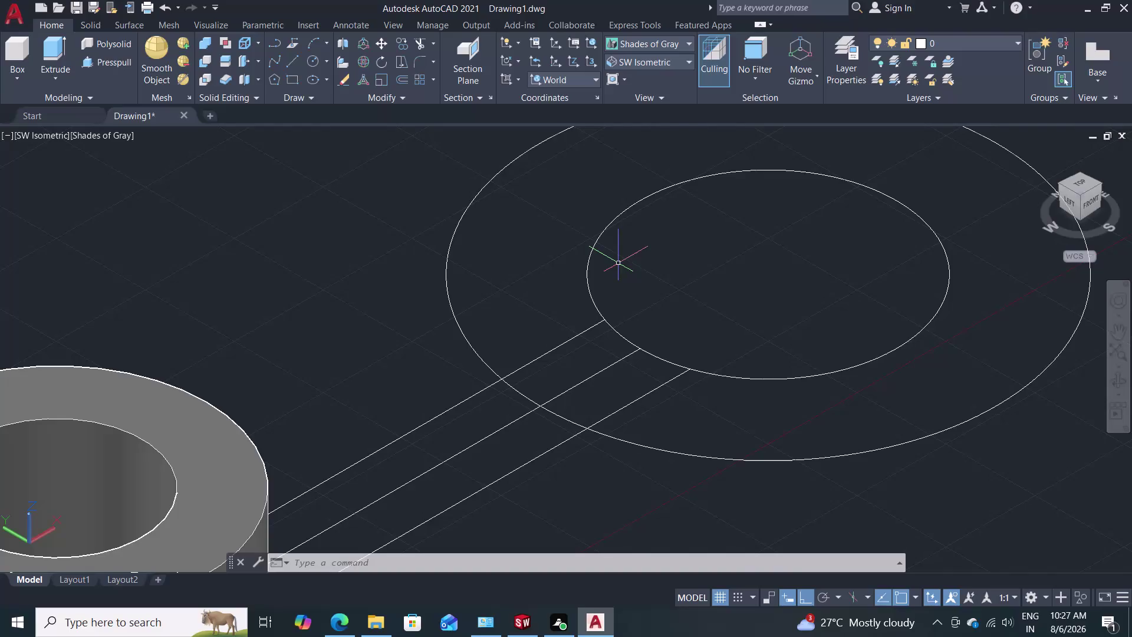
Cancel the LINE command and choose the Top preset view from the View list.
key(l)
key(Return)
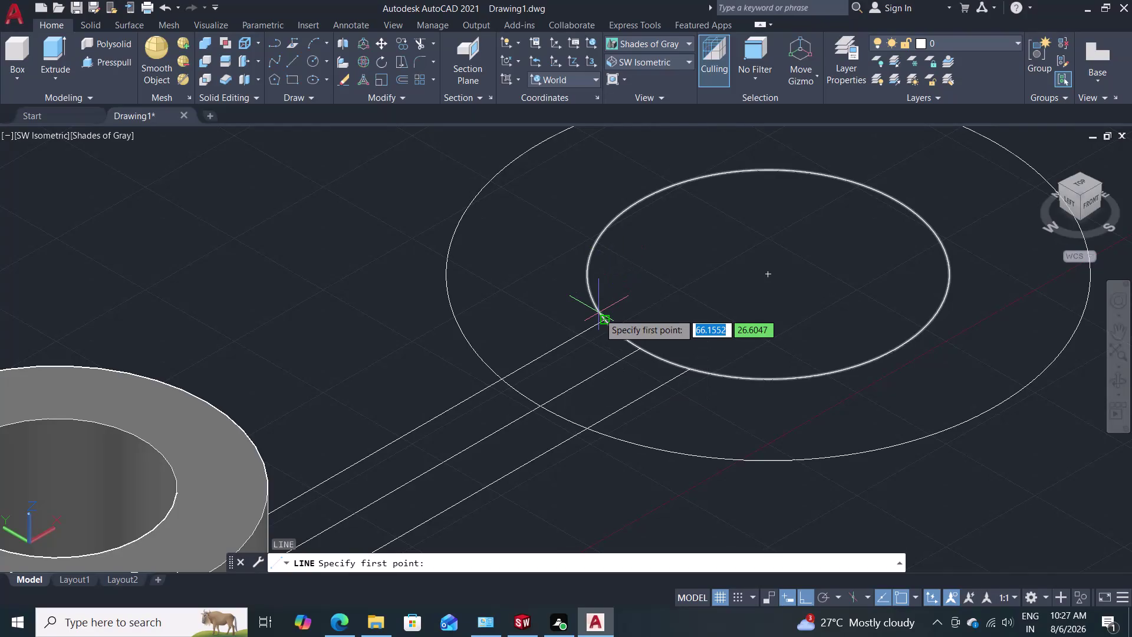
key(Escape)
key(Escape)
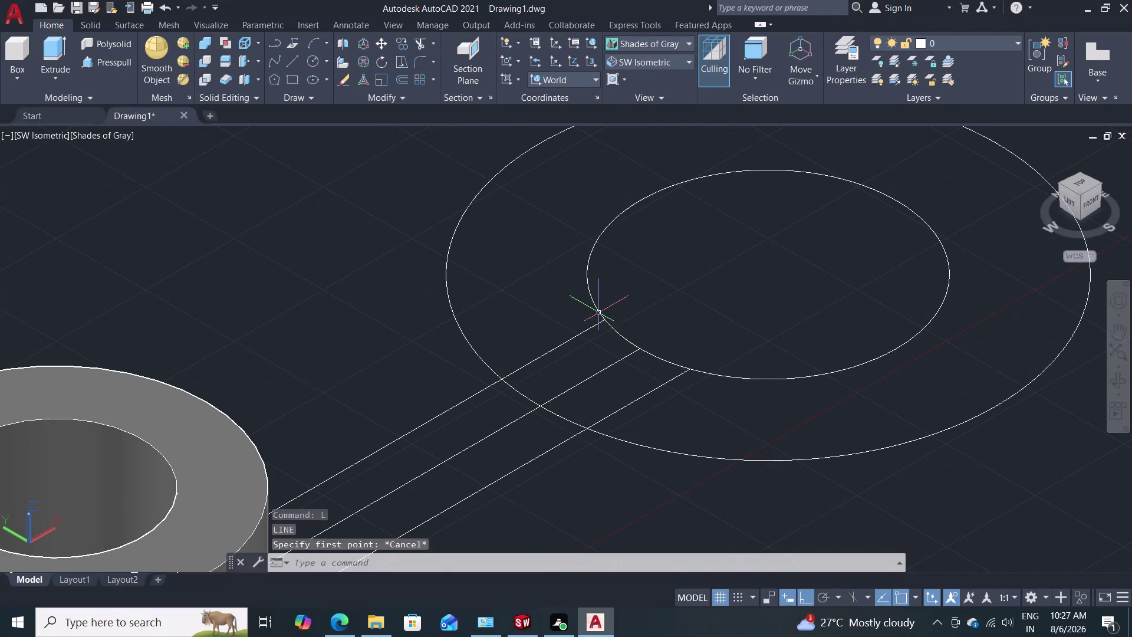
click(678, 64)
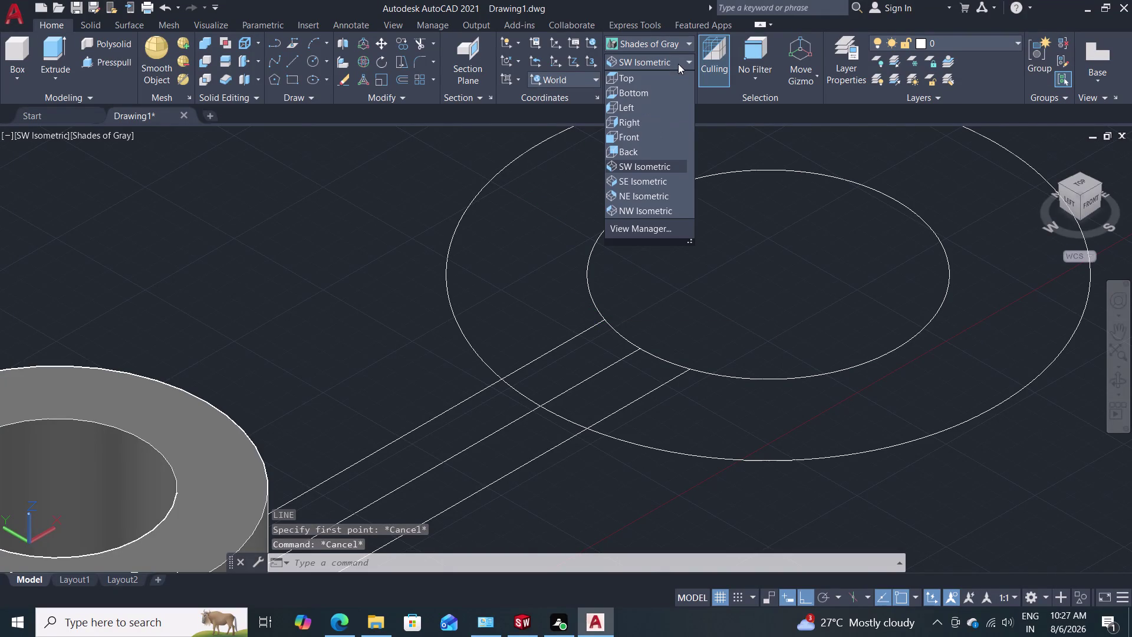
click(653, 84)
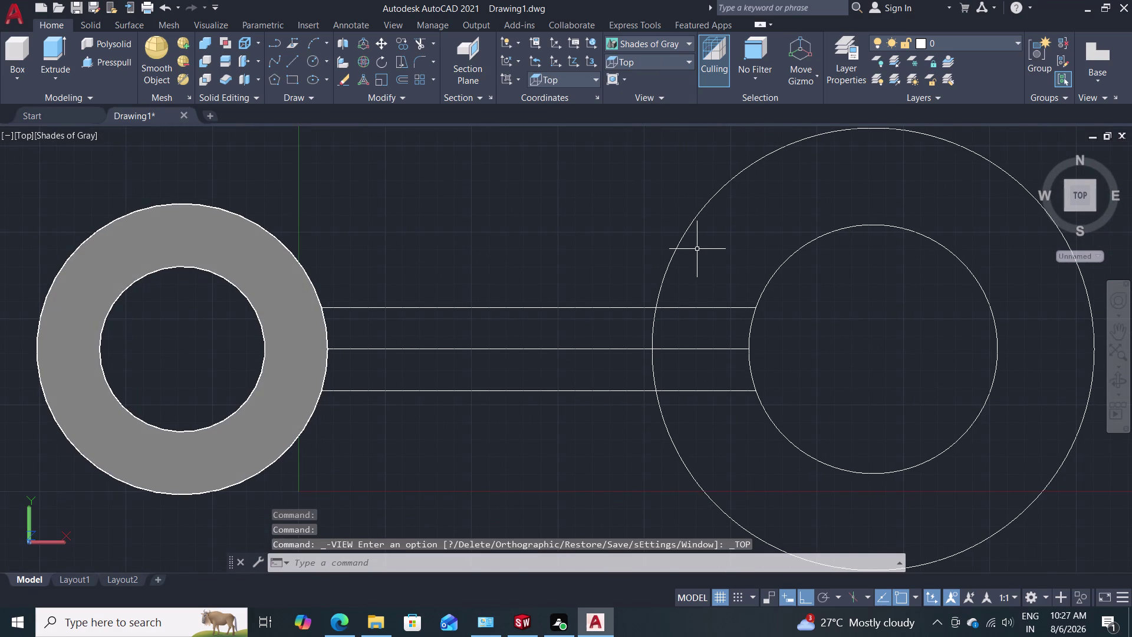
Draw a vertical line of length 4 across the three arm lines near the inner circle.
key(l)
key(Return)
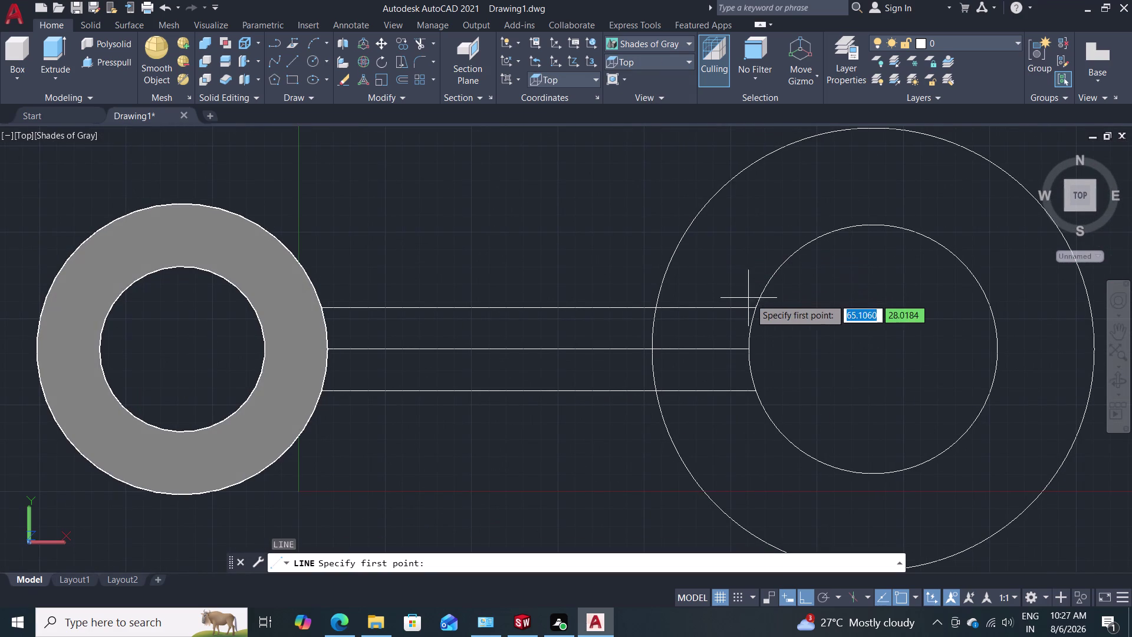
click(755, 304)
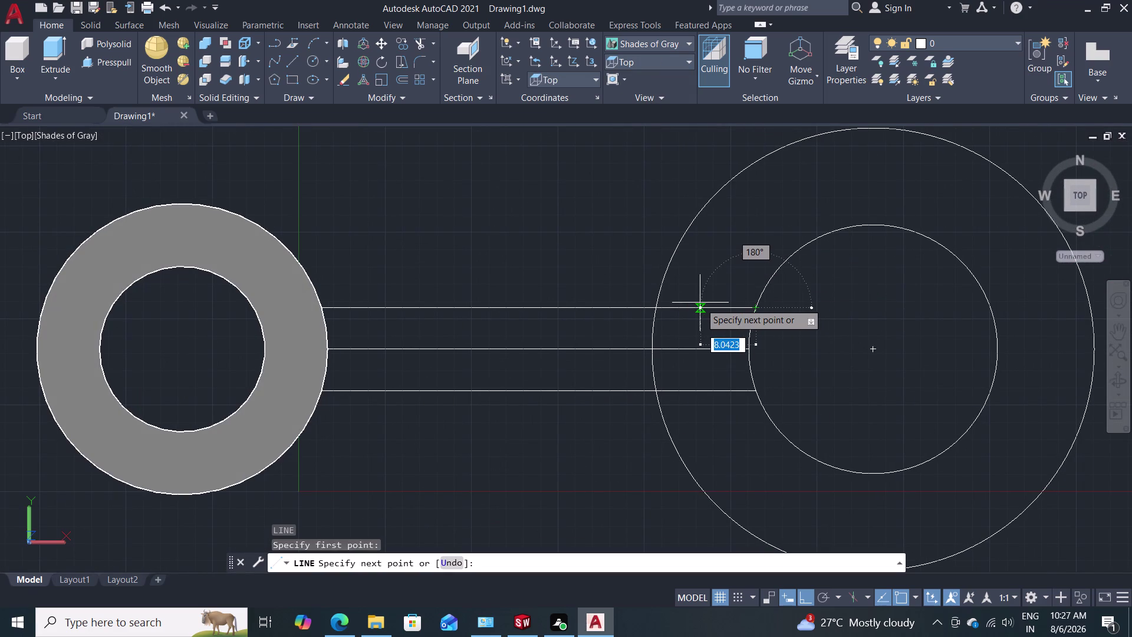
key(4)
key(Return)
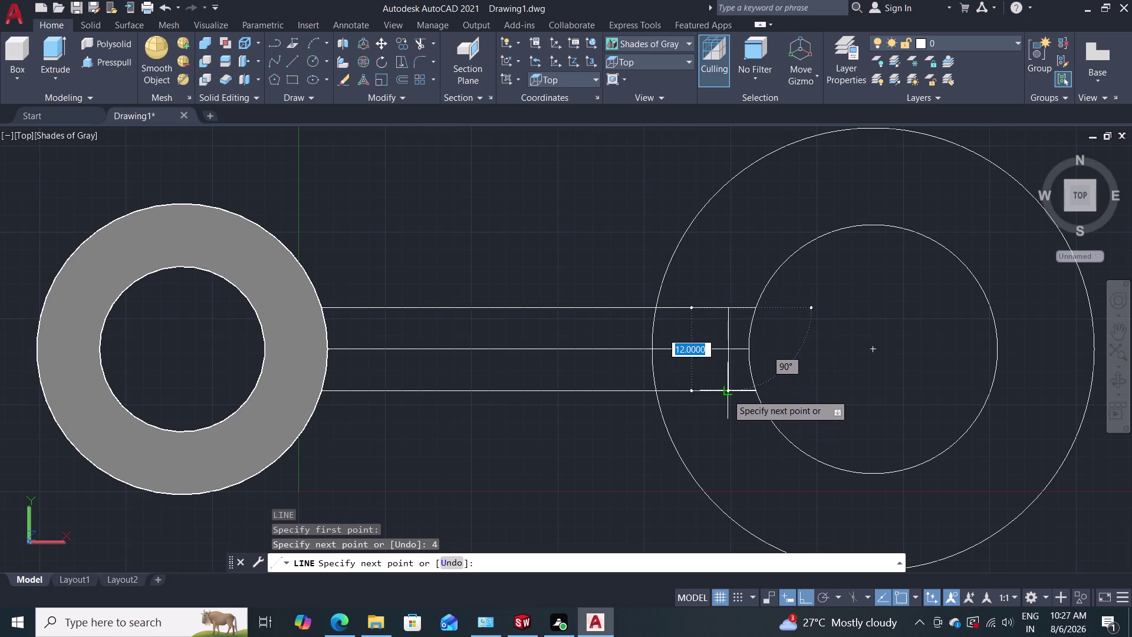
click(724, 433)
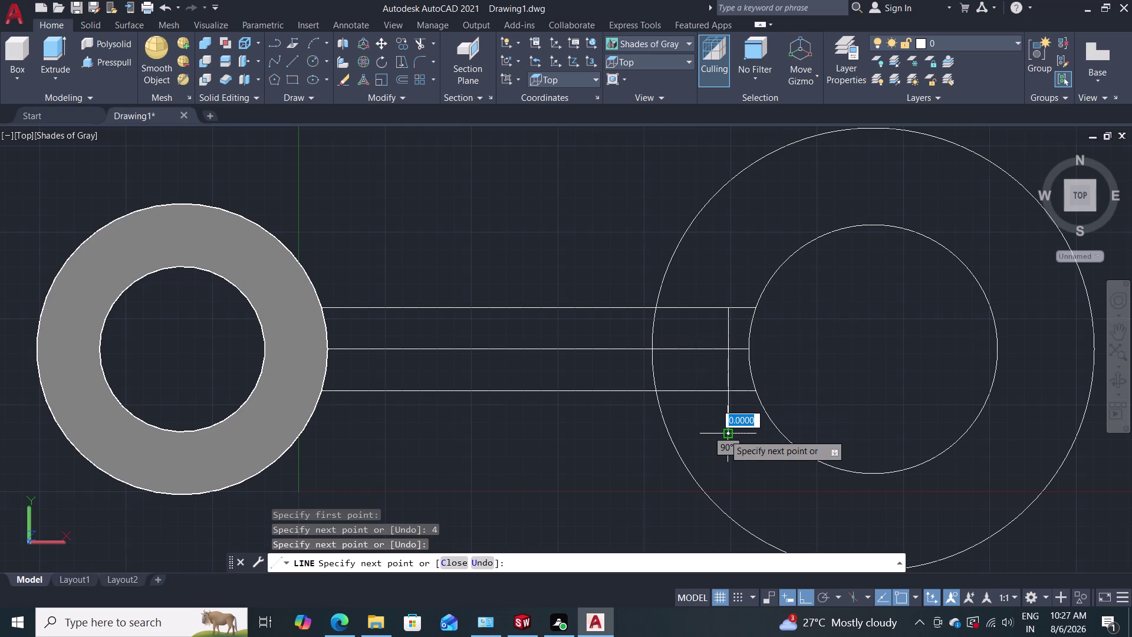
key(Escape)
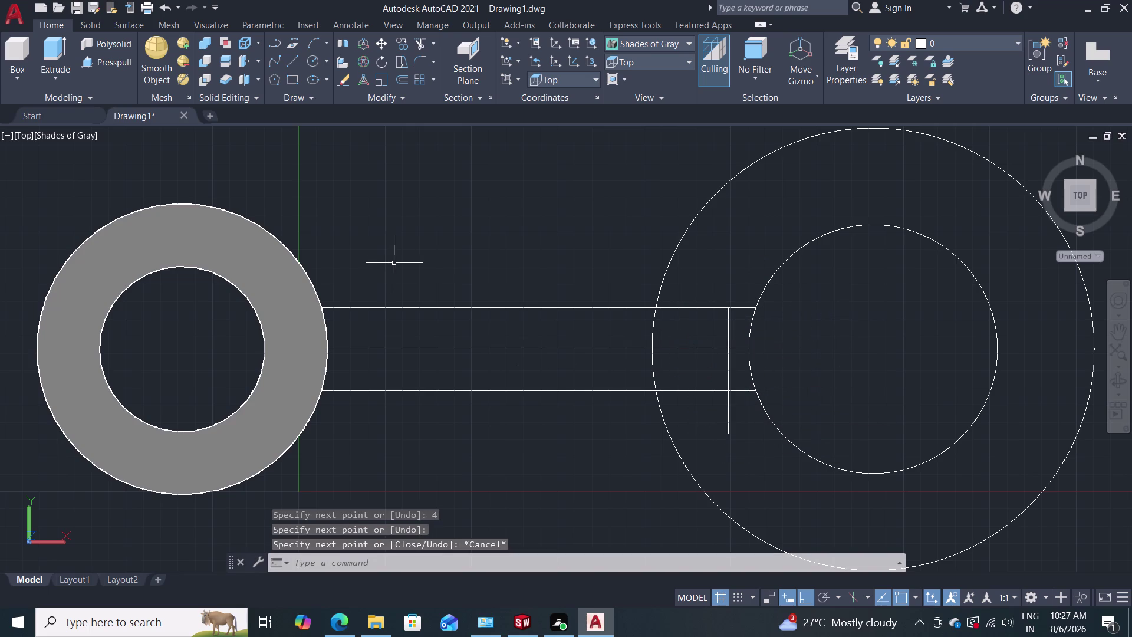
Trim the vertical line's tail below the lower arm line.
text(tr)
key(Return)
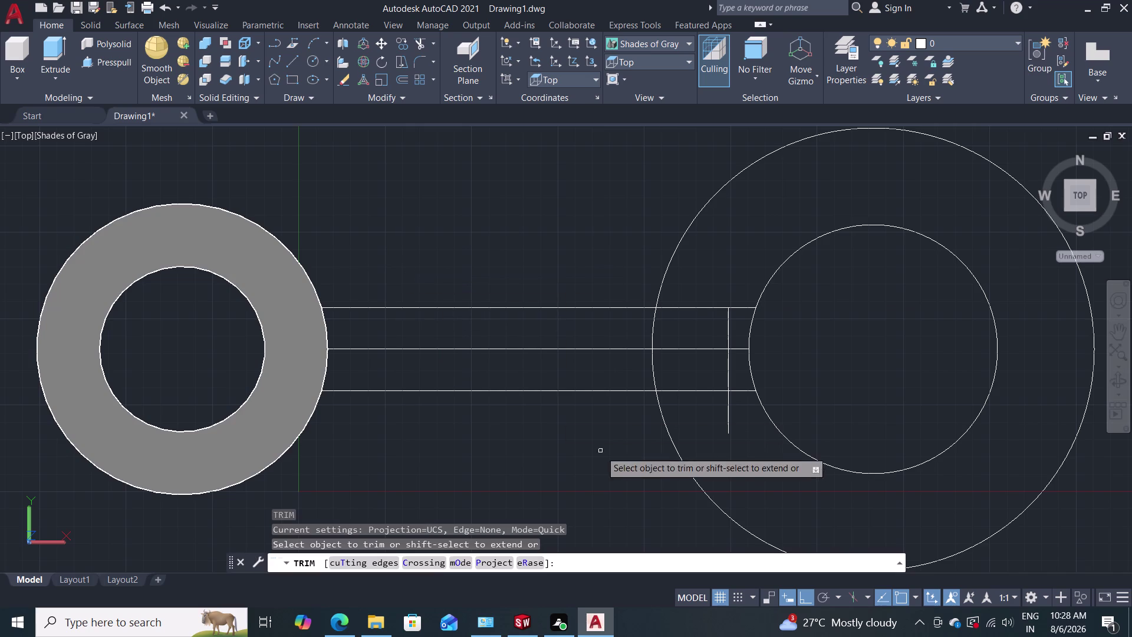
click(730, 419)
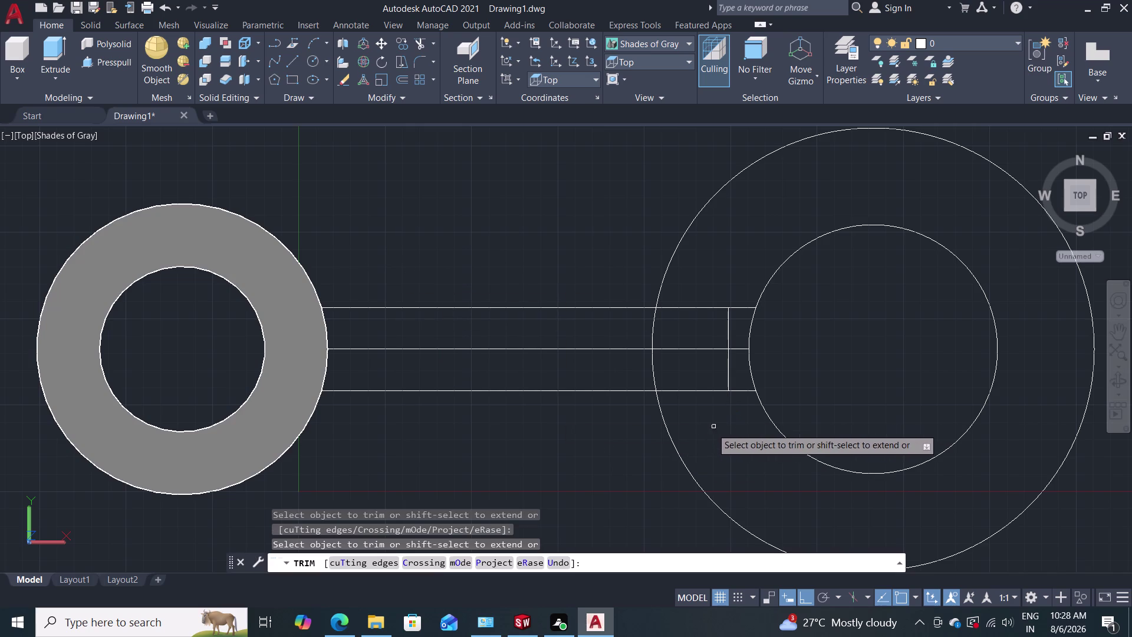
key(Escape)
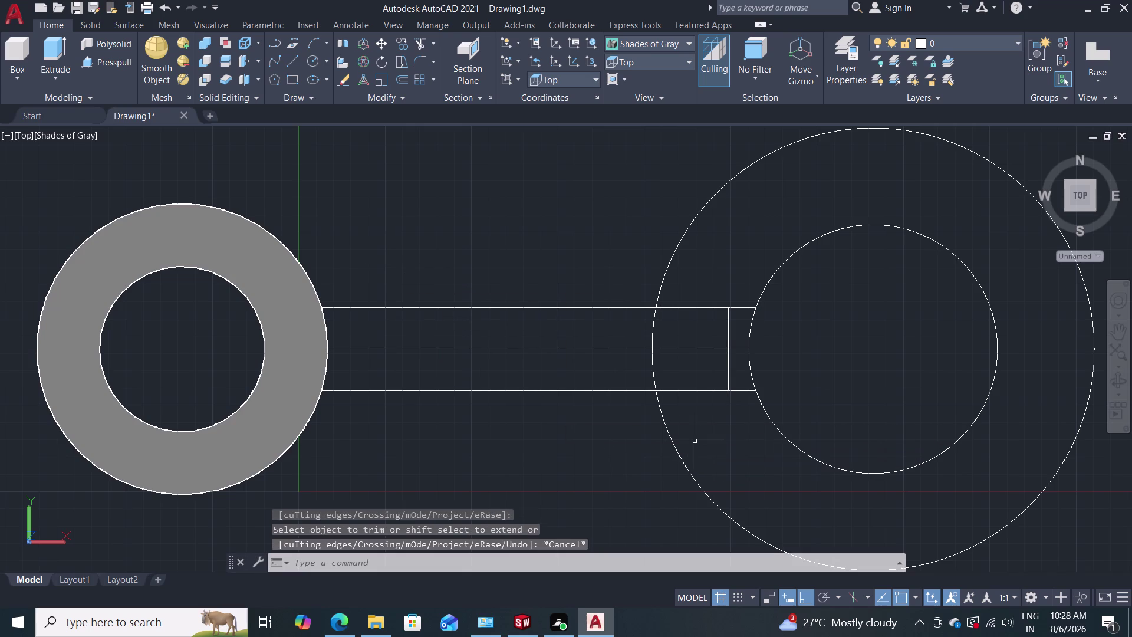
Fence-trim the arm lines inside the larger ring and the middle line in the keyway notch.
text(tr)
key(Return)
click(692, 404)
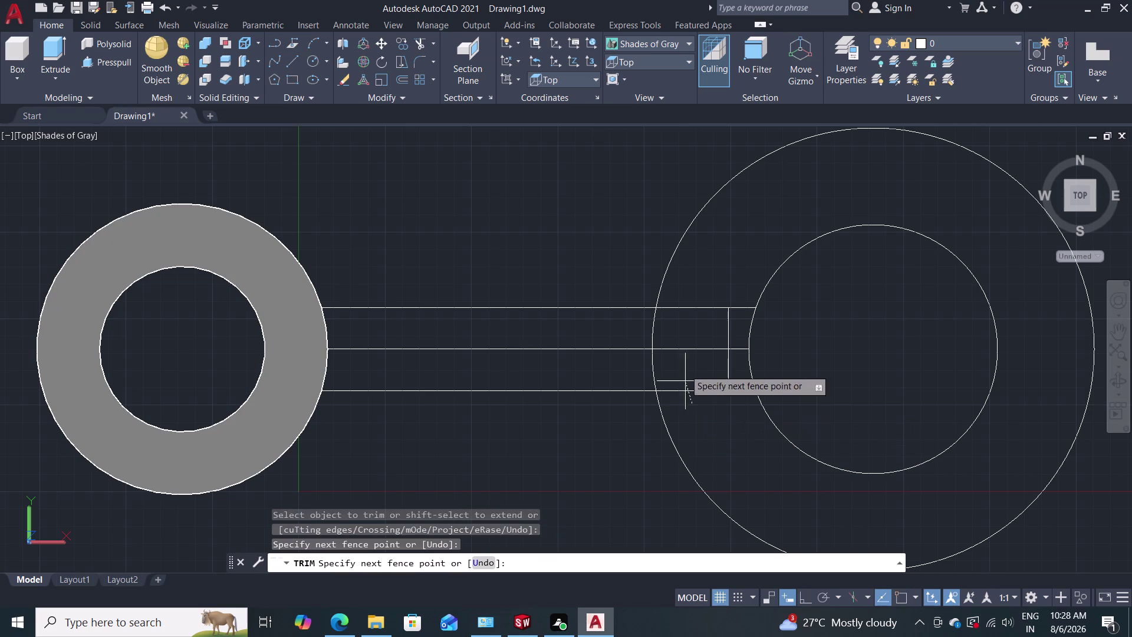
click(693, 293)
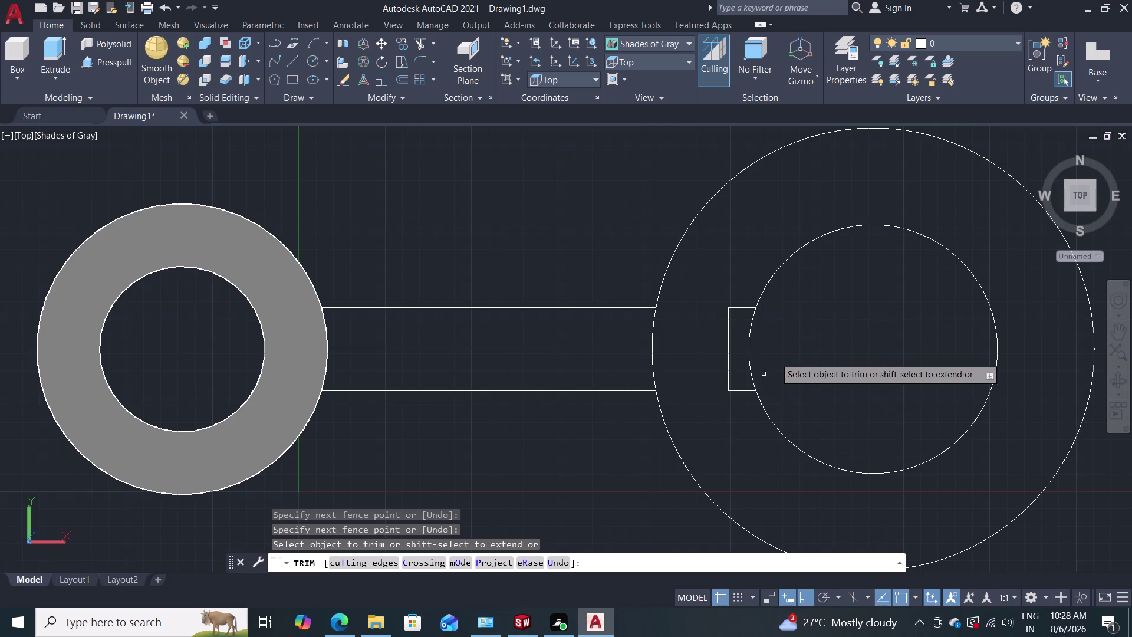
click(742, 349)
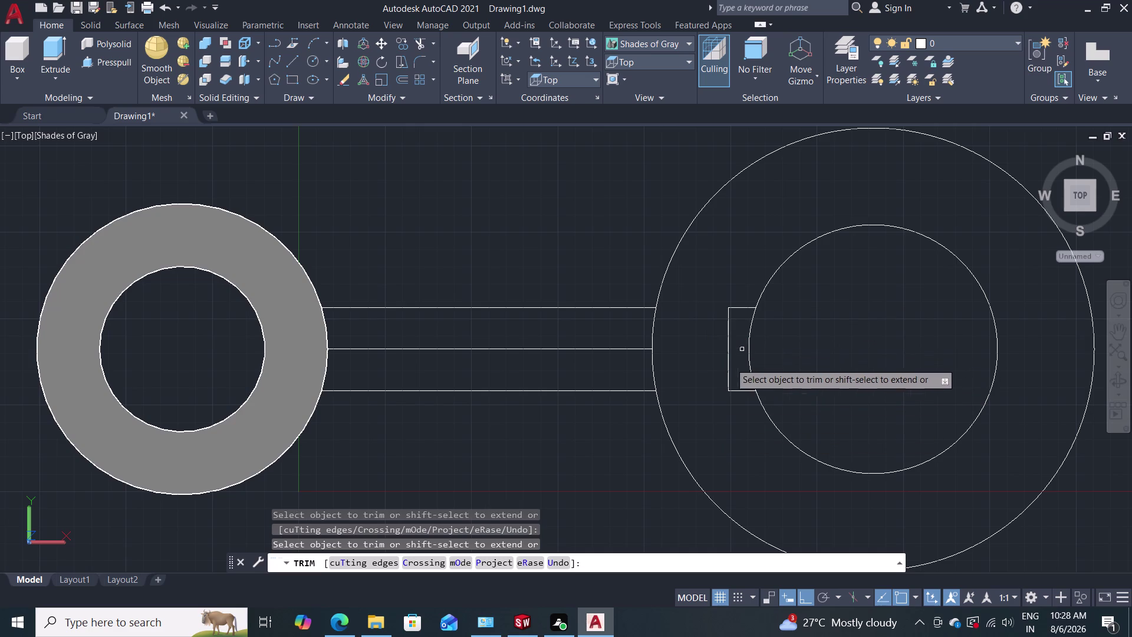
key(Escape)
key(Escape)
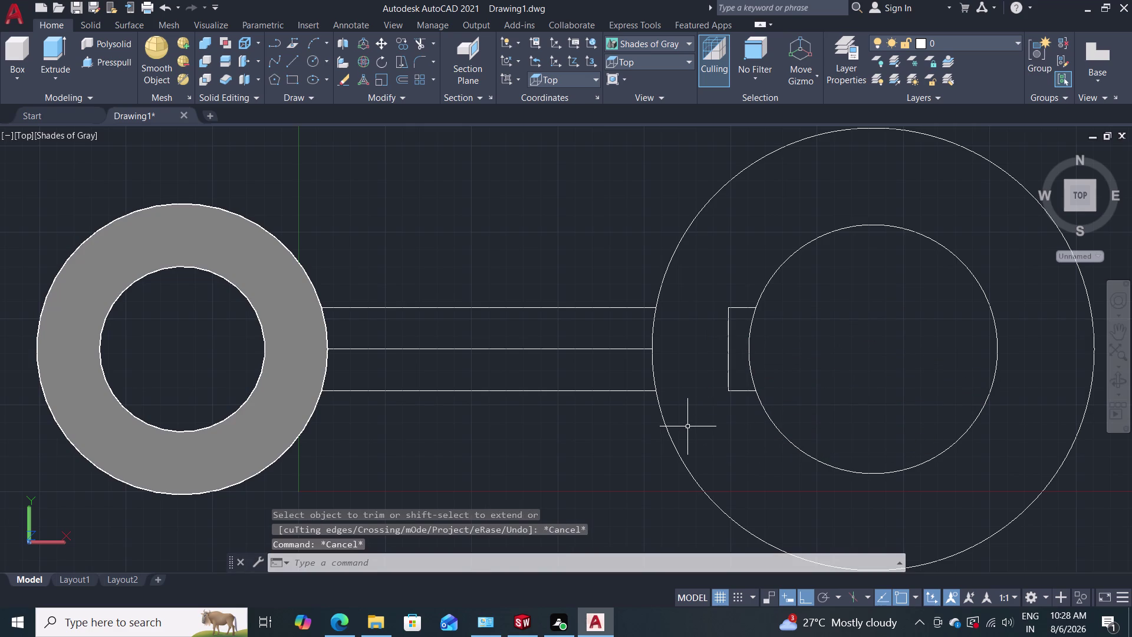
click(684, 66)
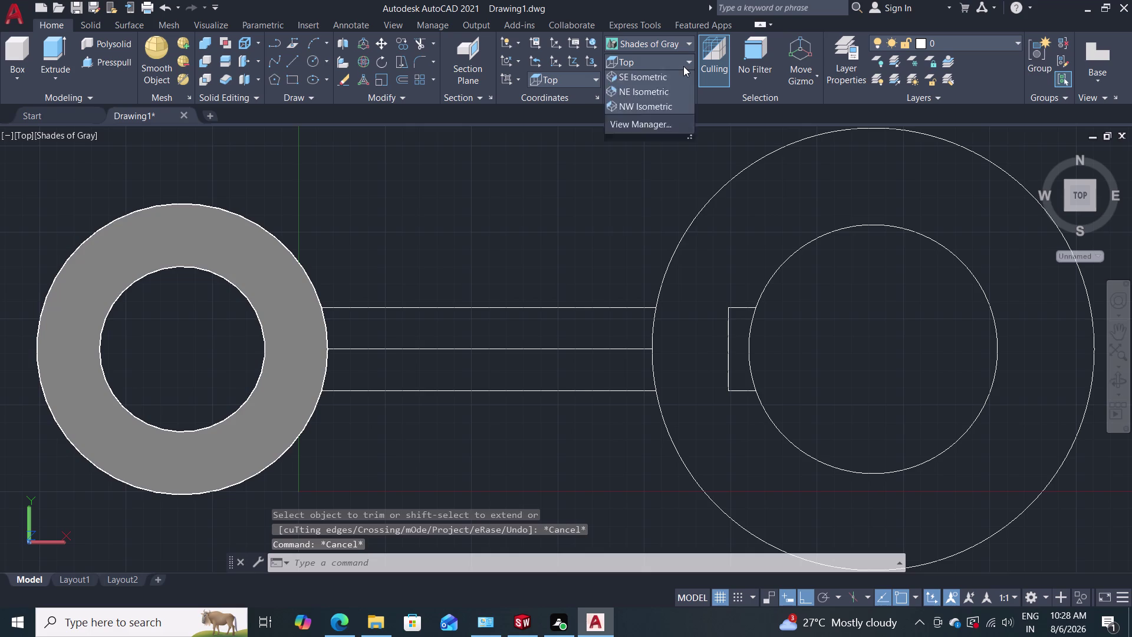
Switch to SW Isometric and press-pull the larger ring area with the keyway.
click(666, 163)
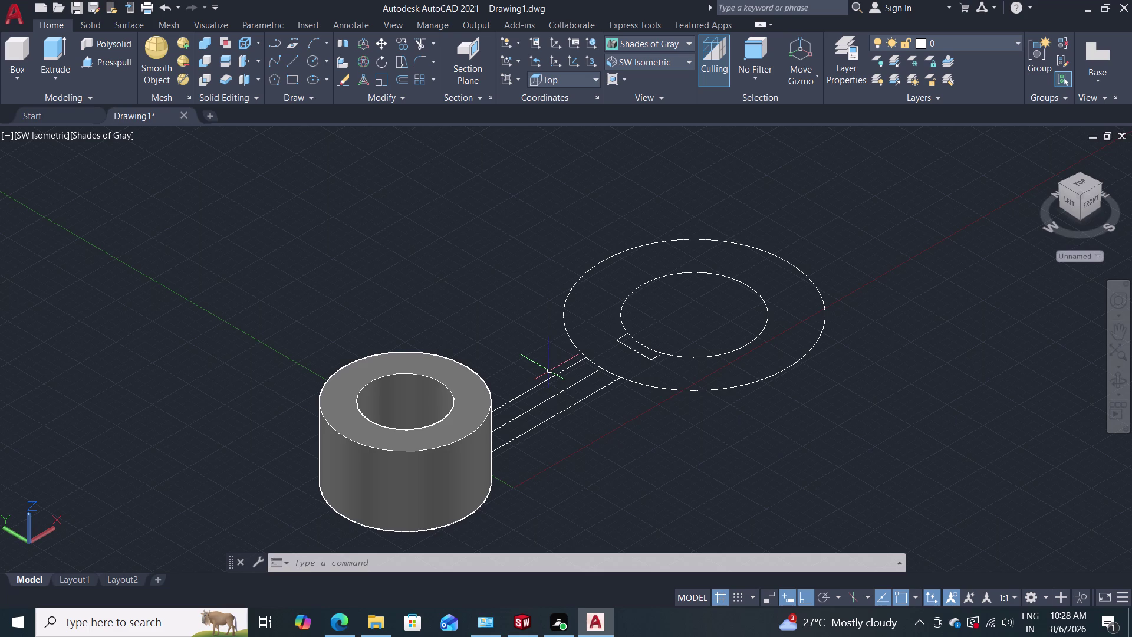
click(104, 68)
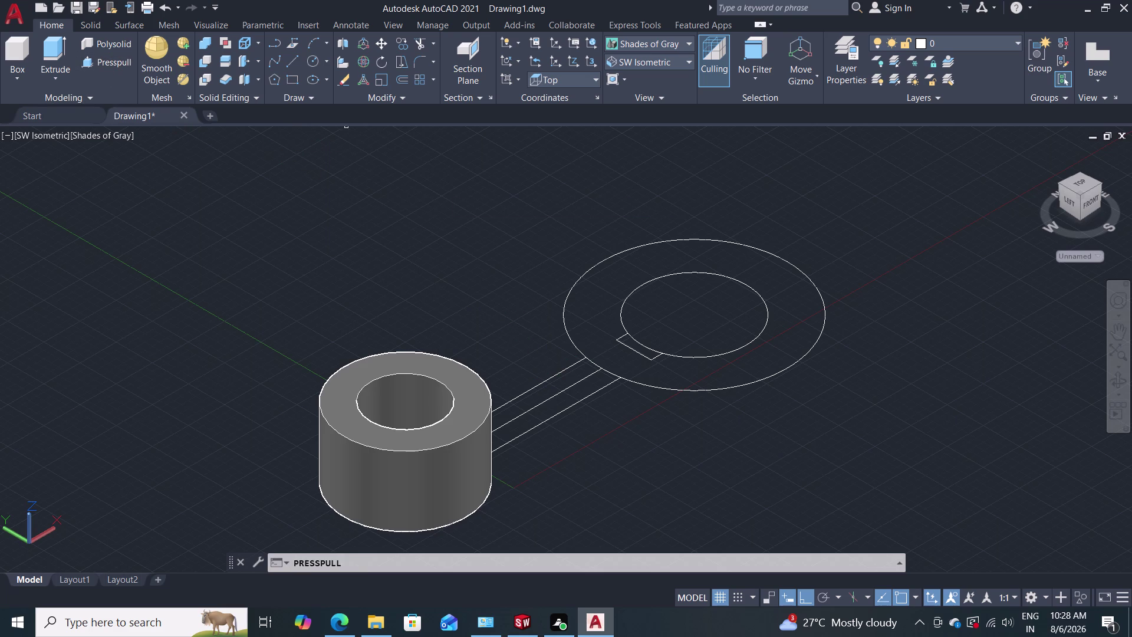
click(592, 314)
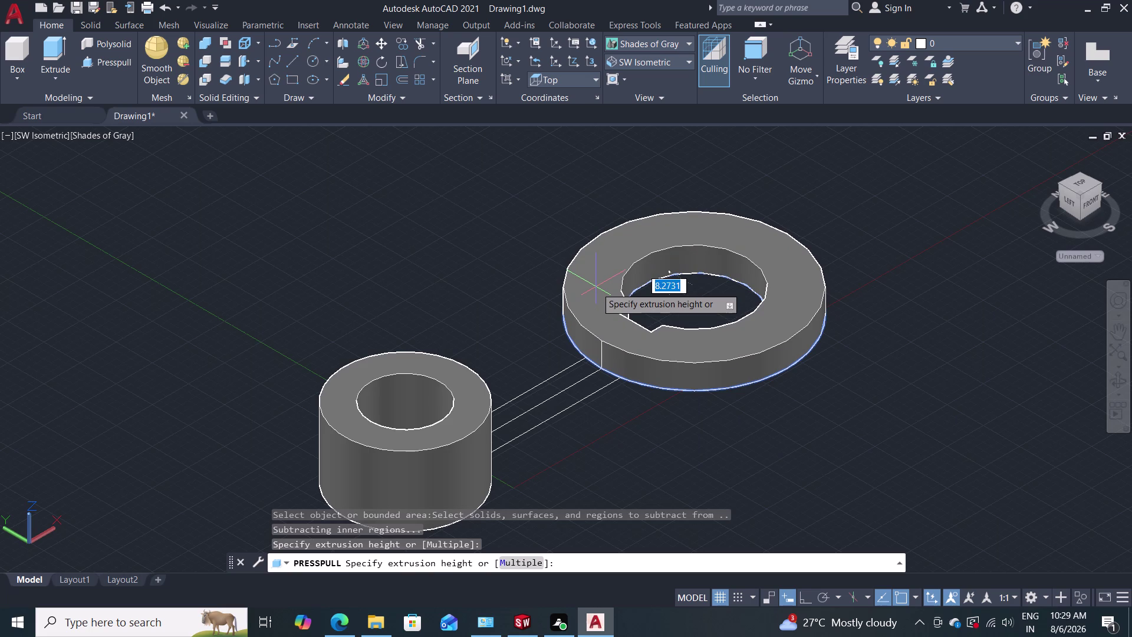
Extrude the keyed ring region to a height of 36 and exit press-pull.
text(36)
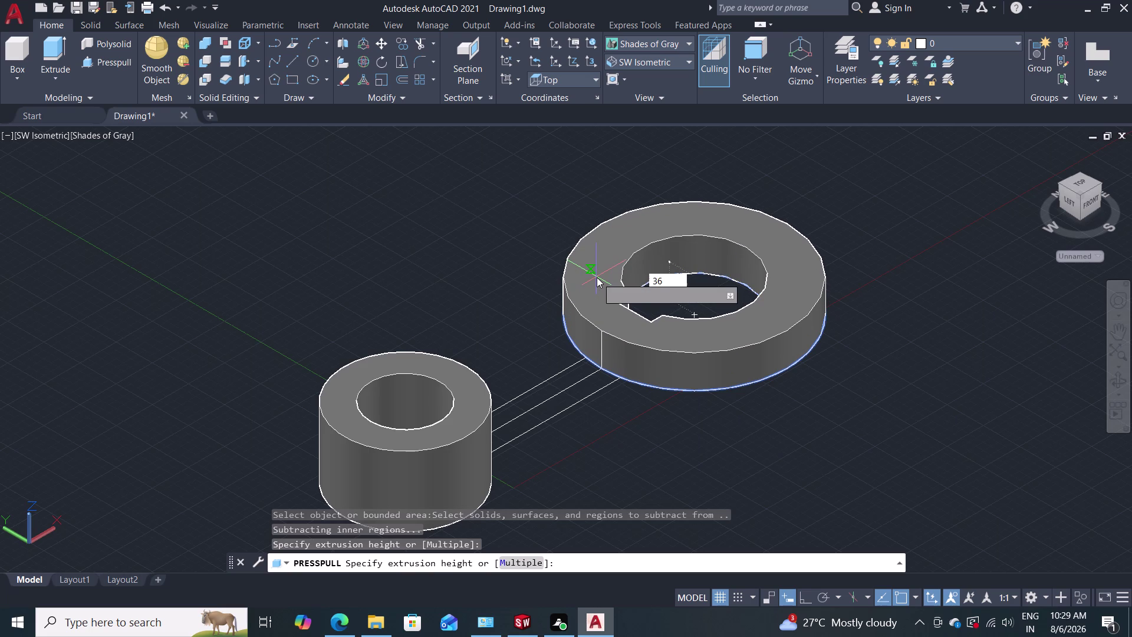
key(Return)
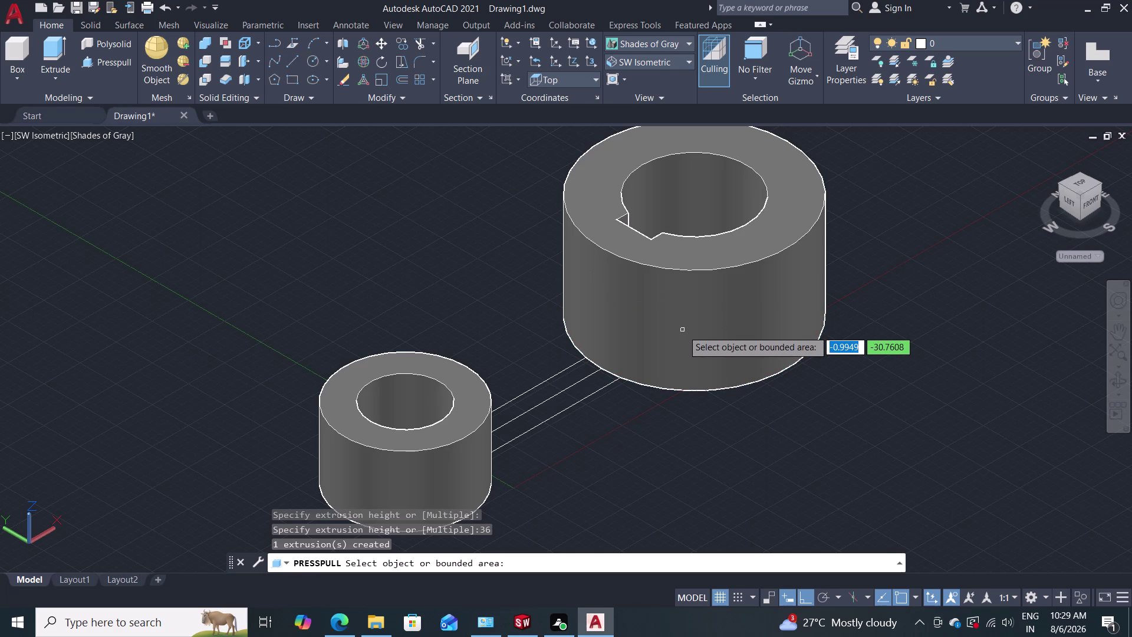
key(Escape)
key(Escape)
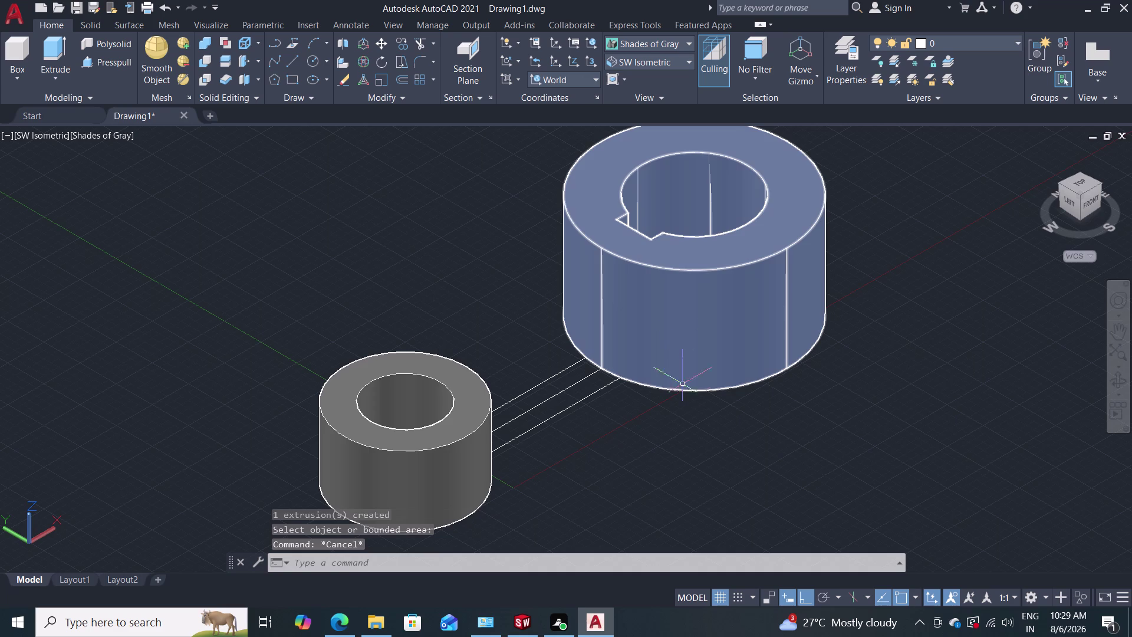
scroll(down, 3)
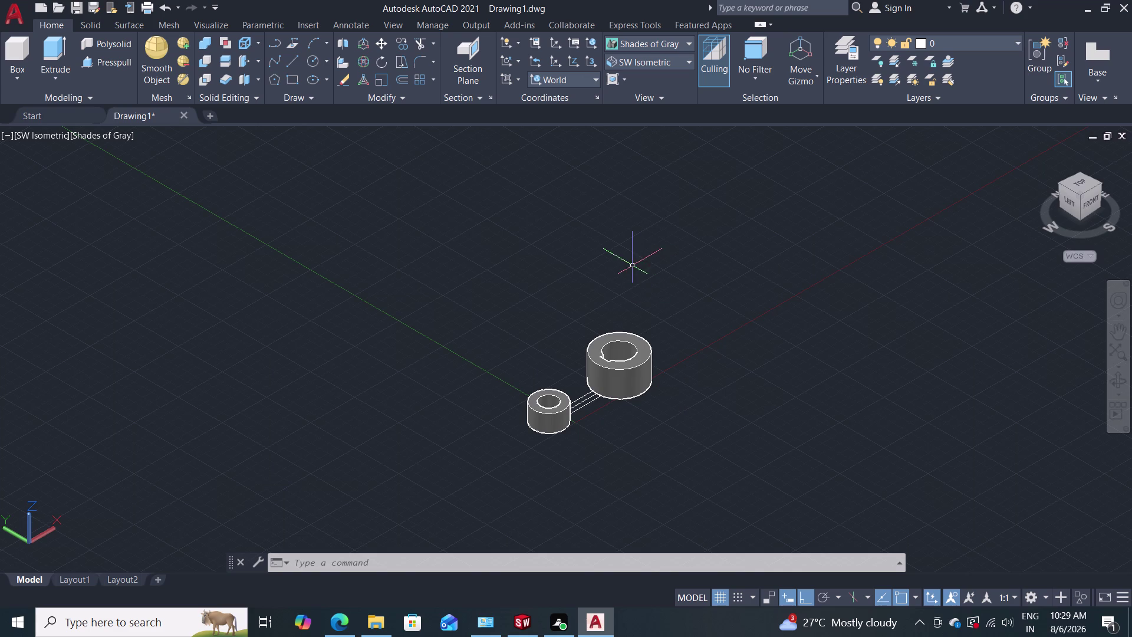
Select the Top preset view to see both ring solids and arm lines from above.
click(657, 63)
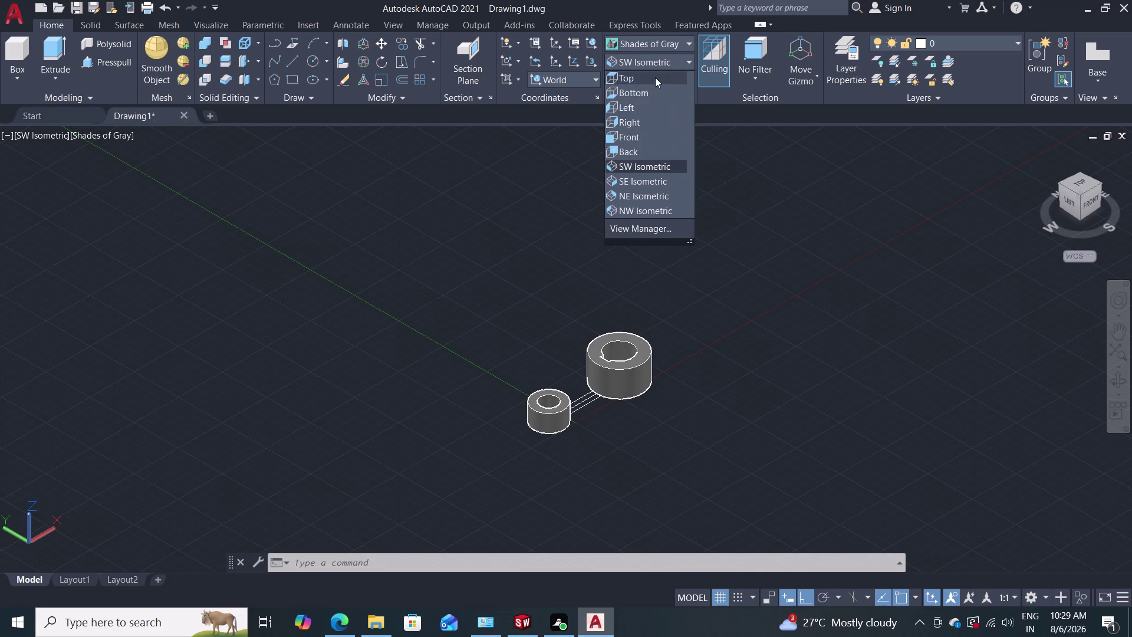
click(647, 85)
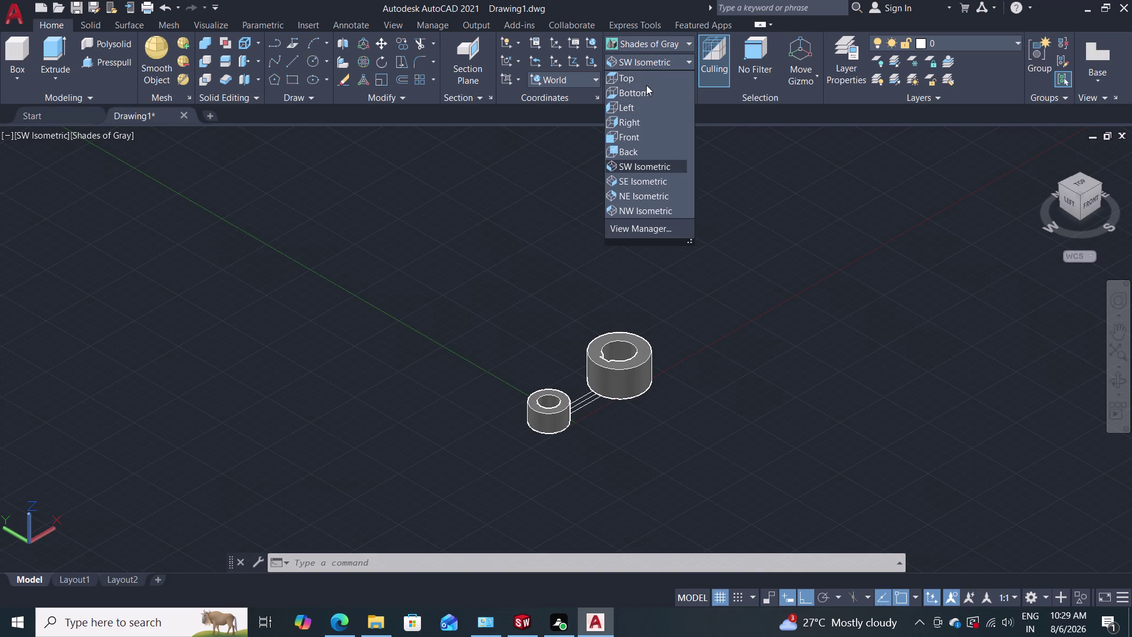
click(643, 77)
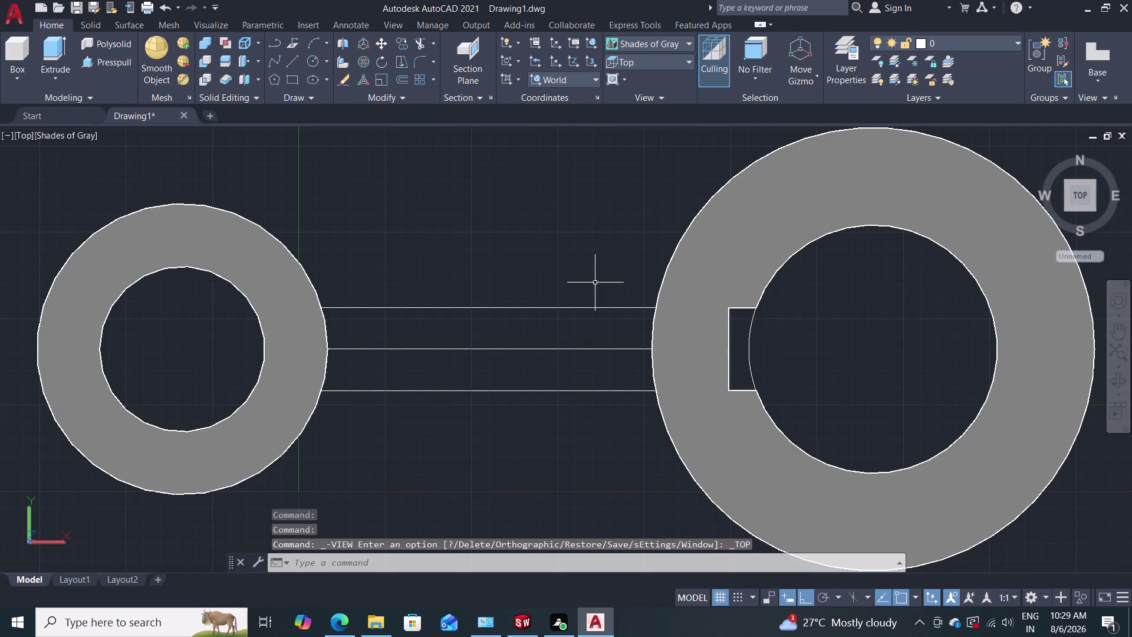
With Ortho off, draw a slanted line tangent to the bottoms of the small and large rings.
key(l)
key(Return)
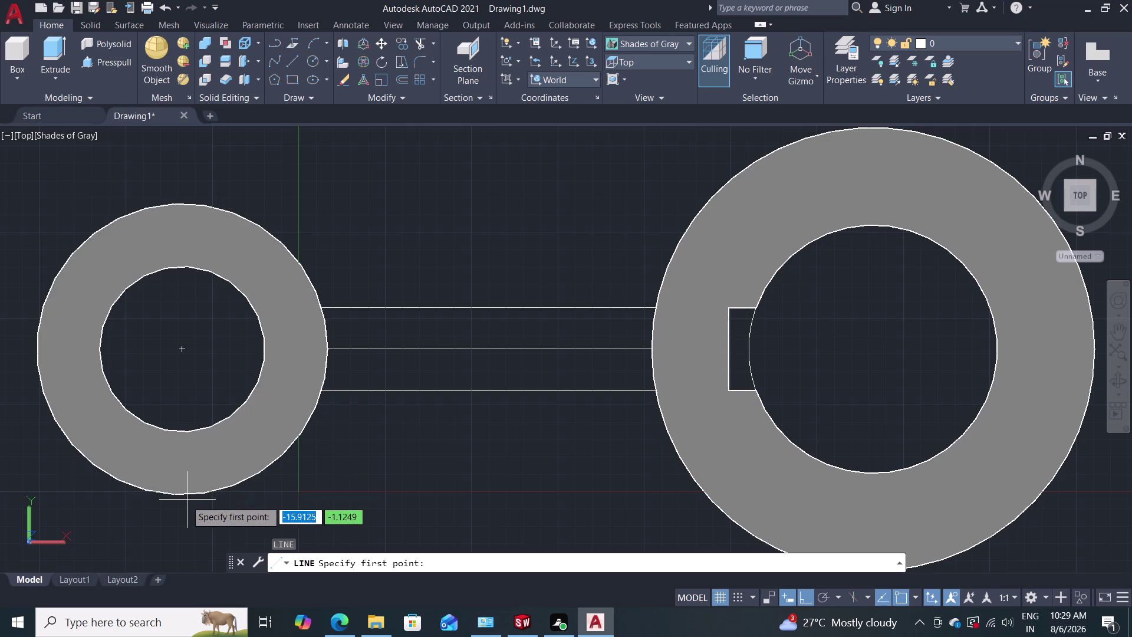
drag(179, 493, 185, 494)
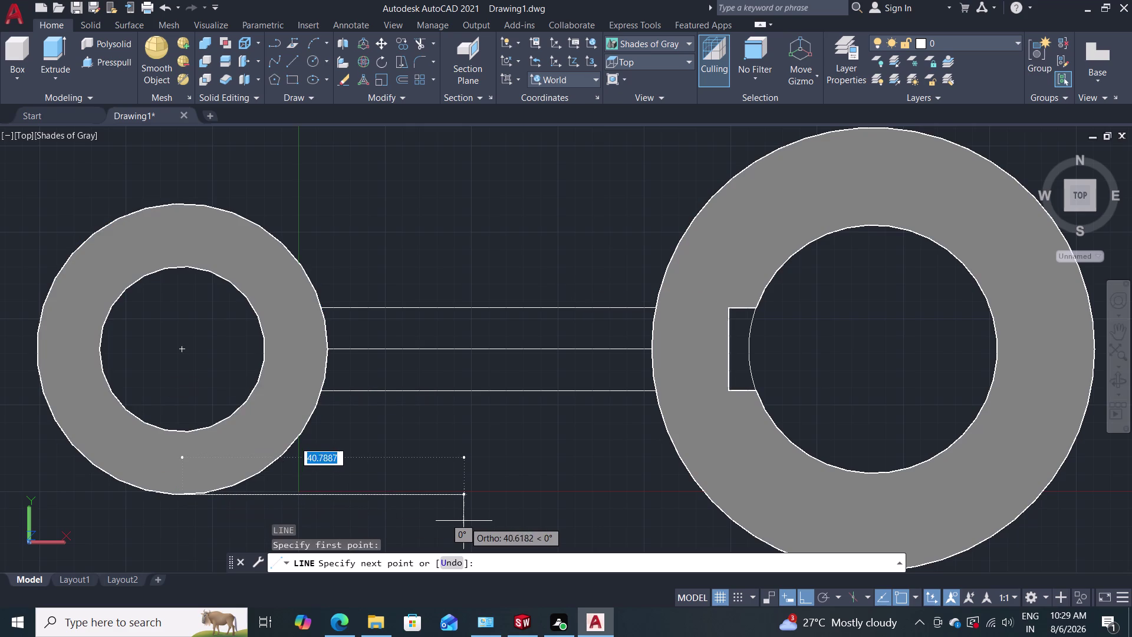
key(F8)
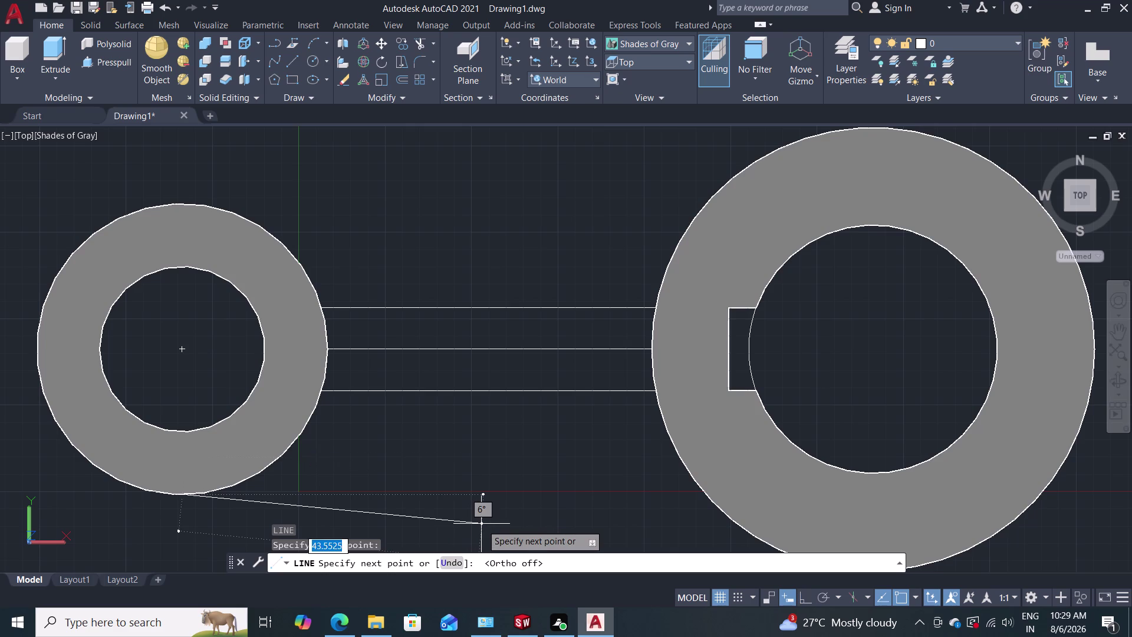
scroll(down, 3)
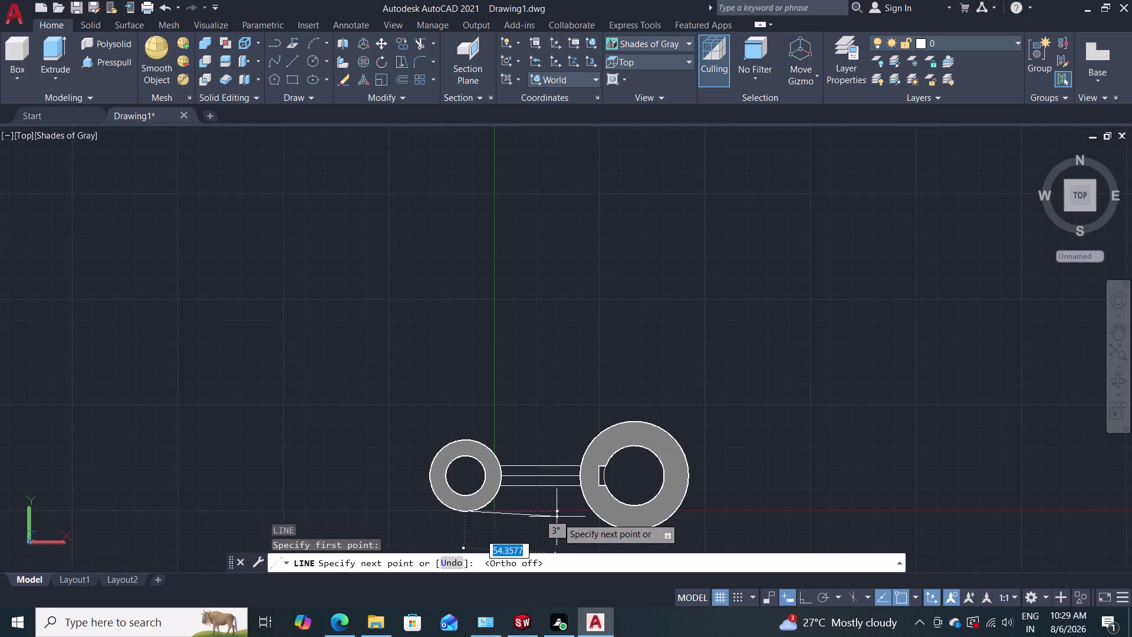
middle_drag(557, 517, 562, 461)
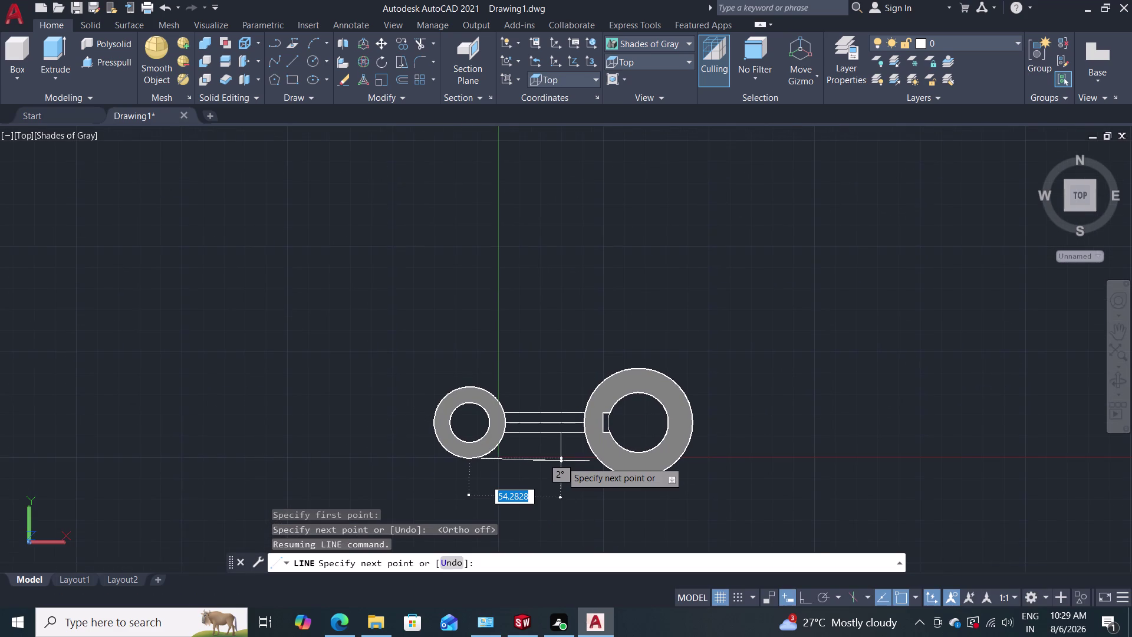
scroll(up, 3)
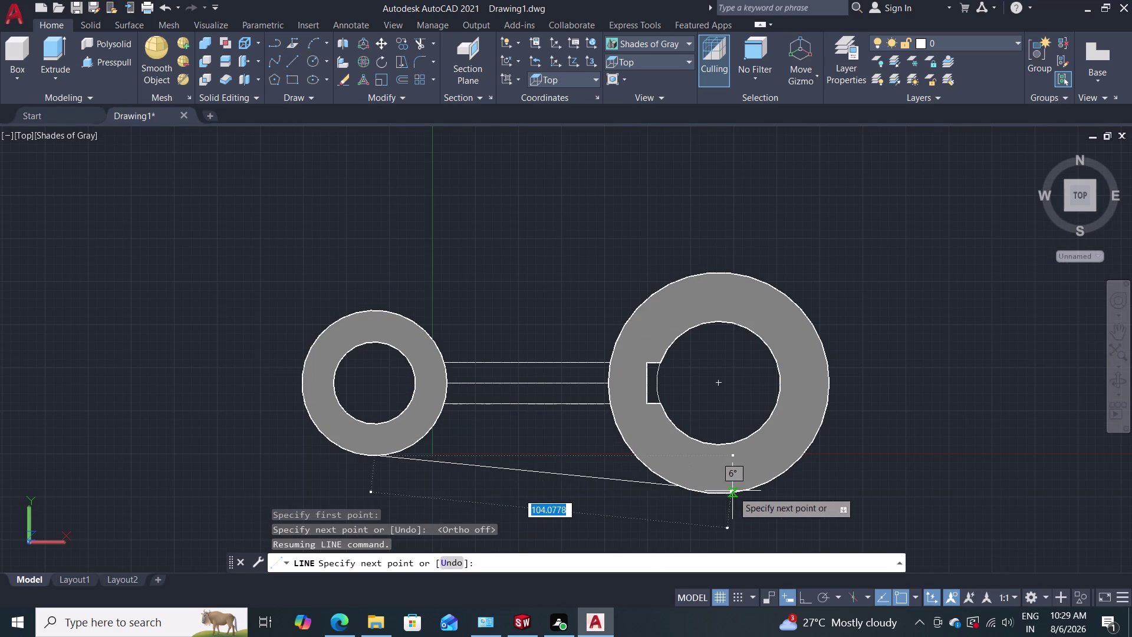
click(721, 495)
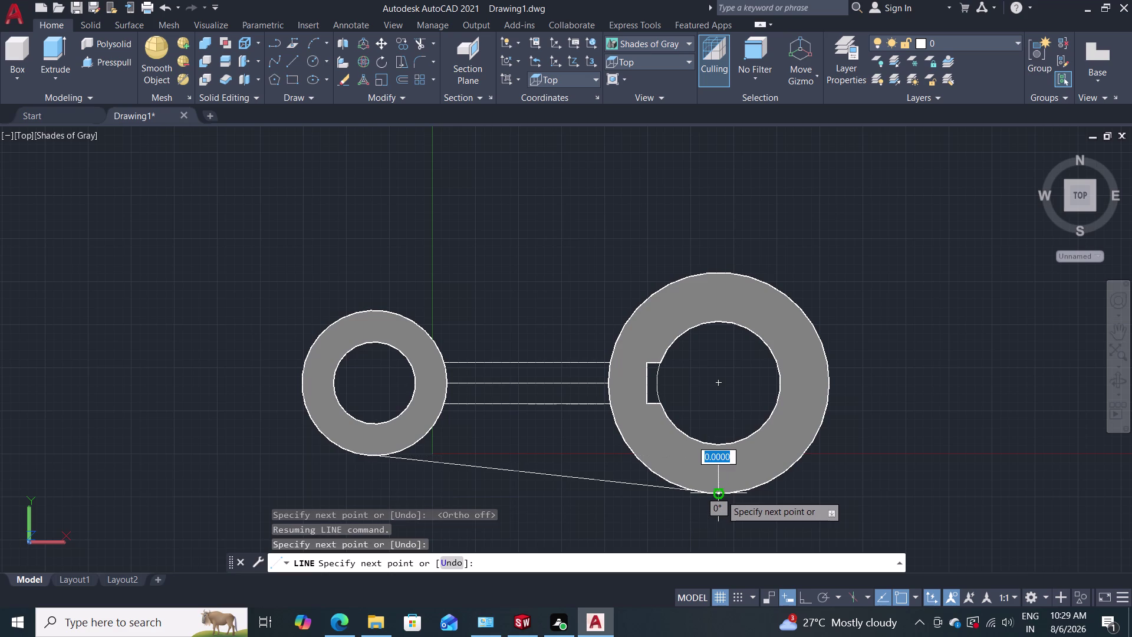
key(Escape)
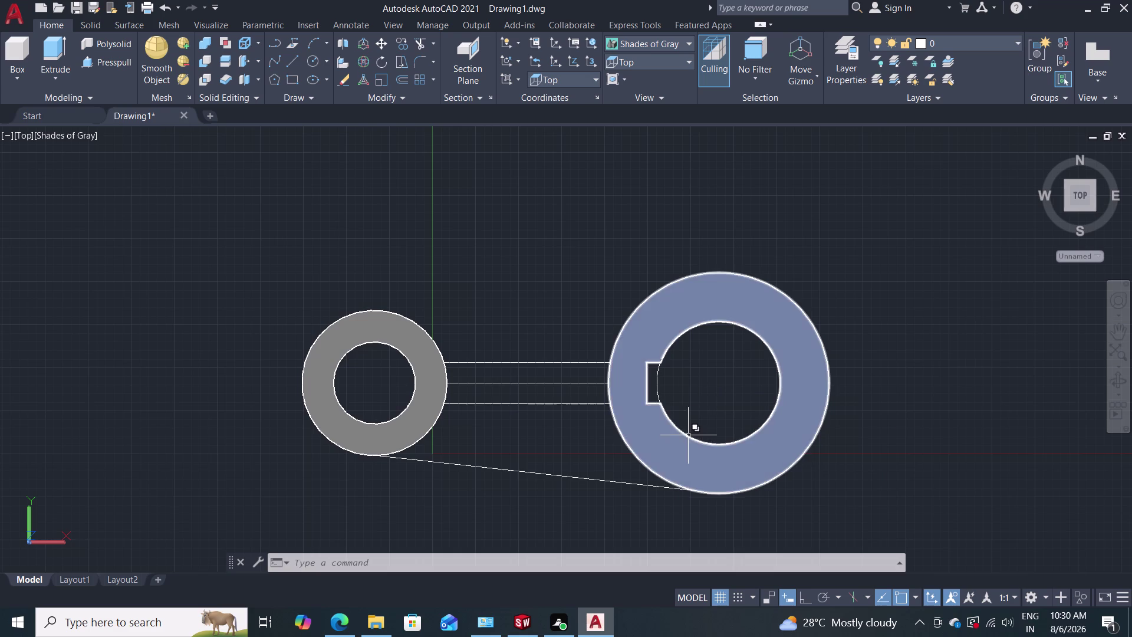
Draw the upper tangent line across both rings' tops, then switch to SW Isometric.
key(l)
key(Return)
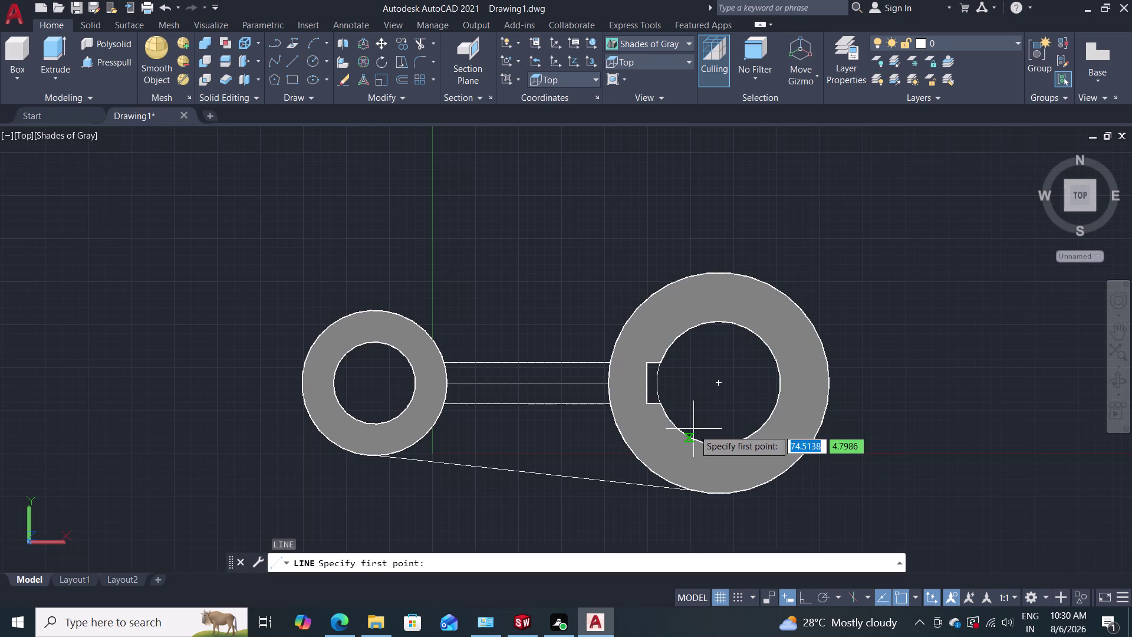
click(373, 311)
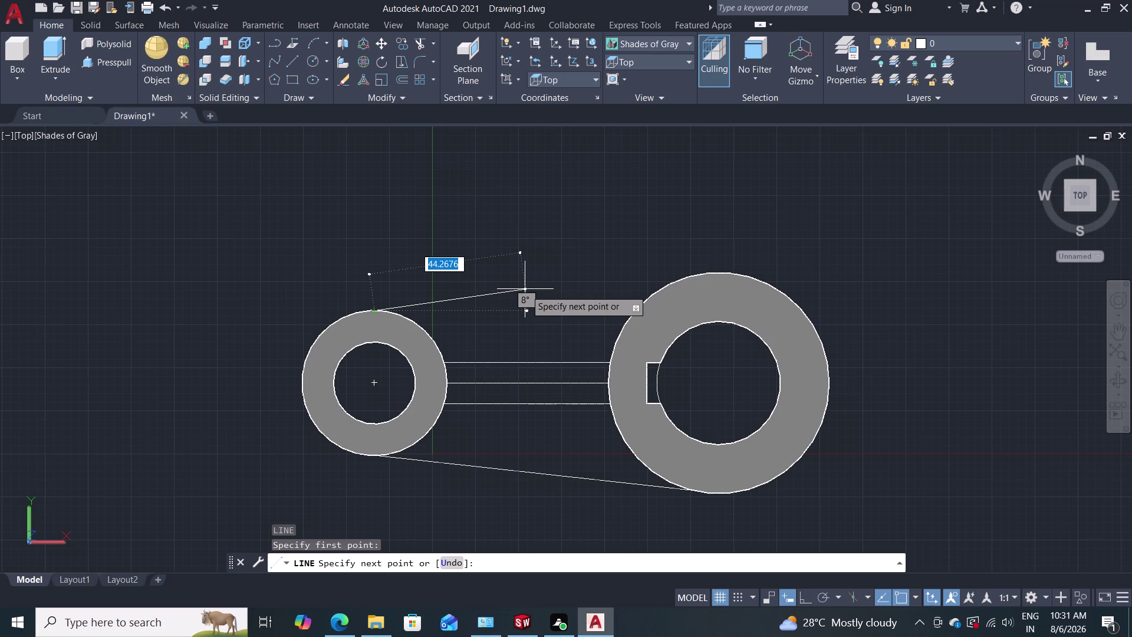
click(721, 272)
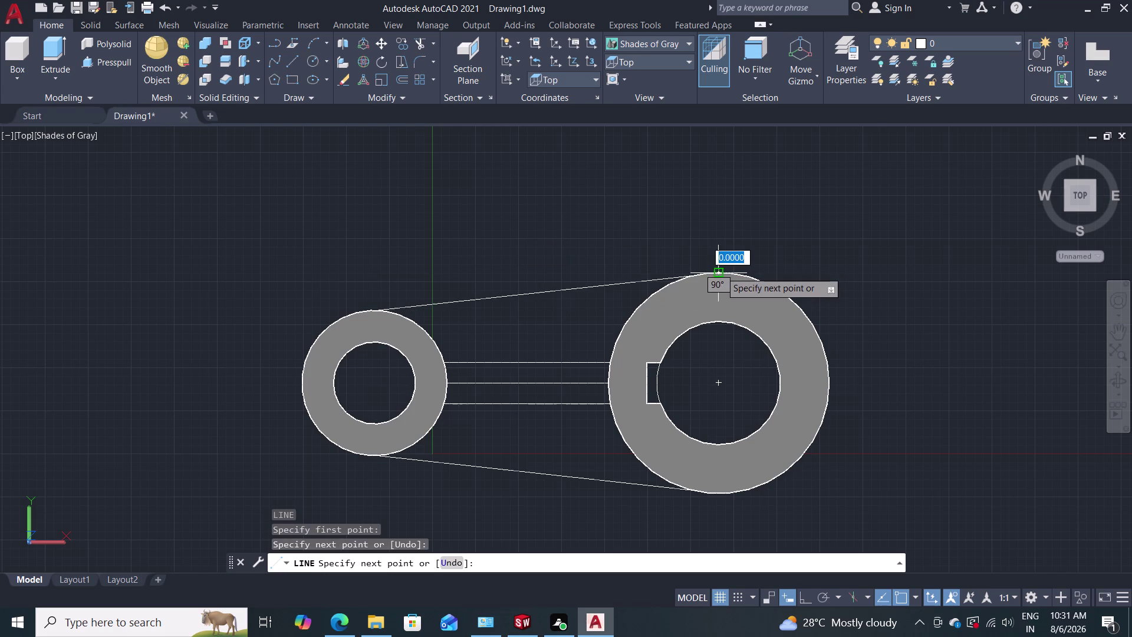
key(Escape)
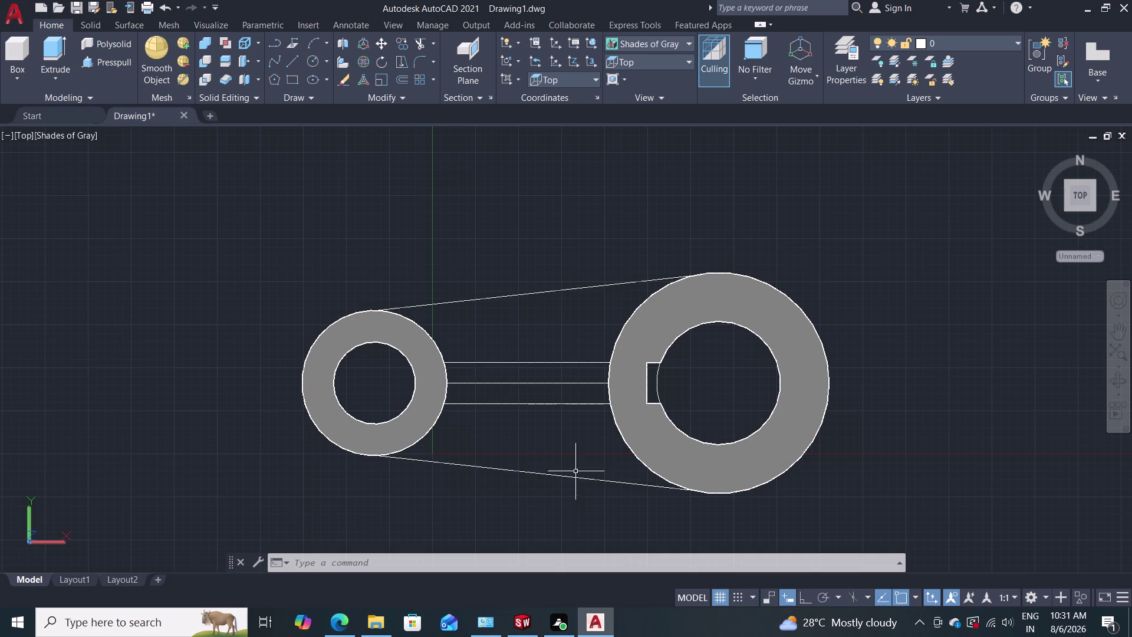
click(662, 64)
click(640, 165)
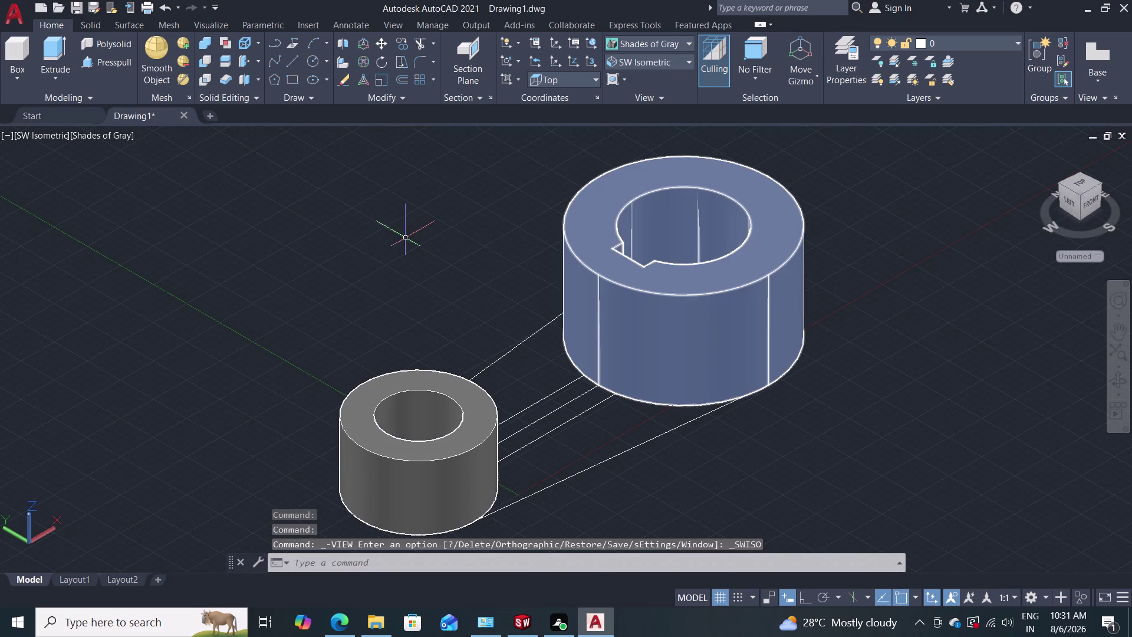
Cancel press-pull and delete the three middle parallel arm lines.
click(102, 65)
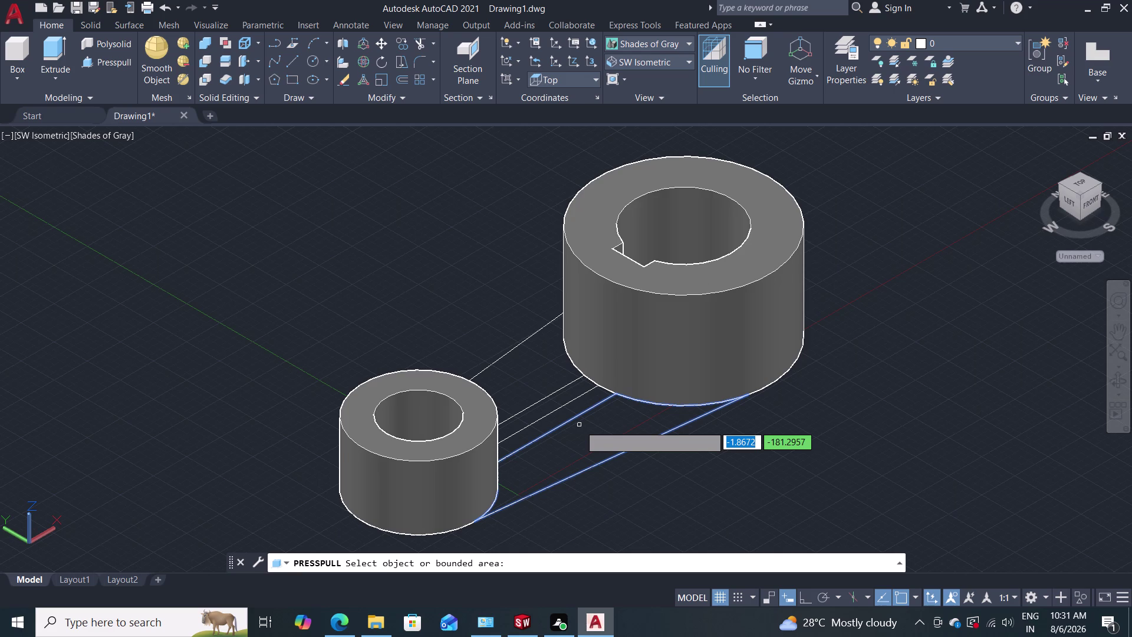
key(Escape)
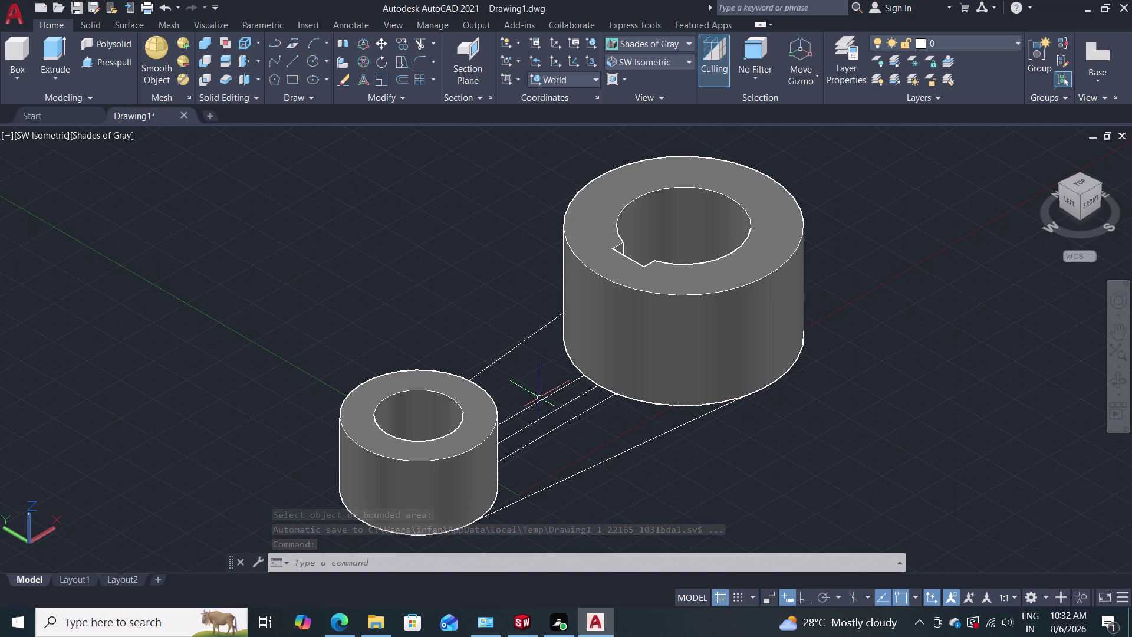
click(535, 404)
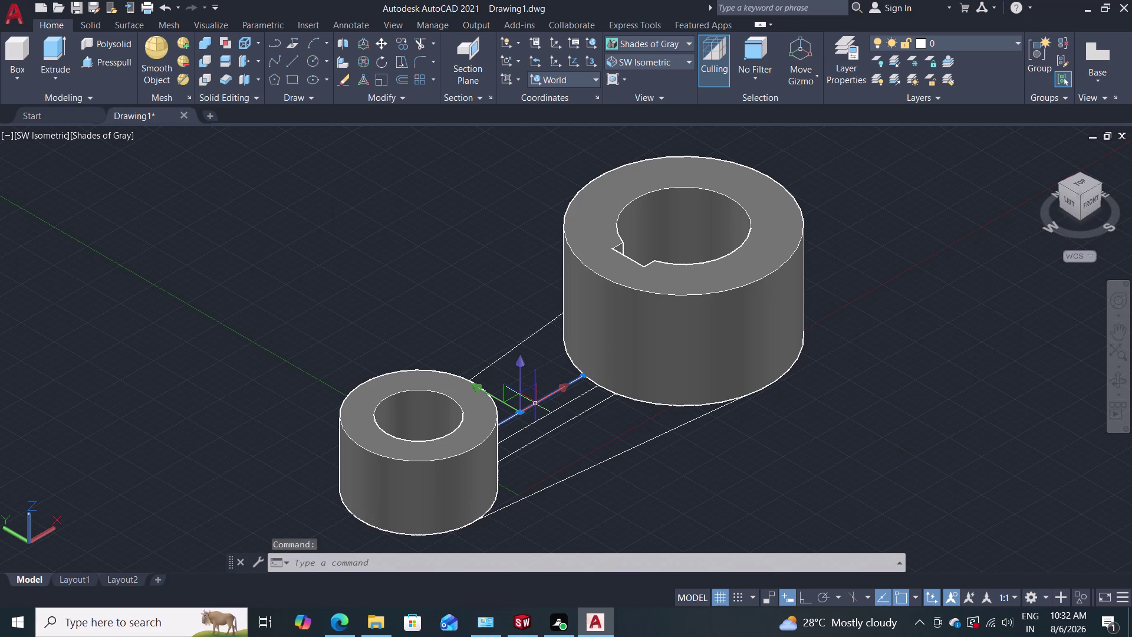
key(Delete)
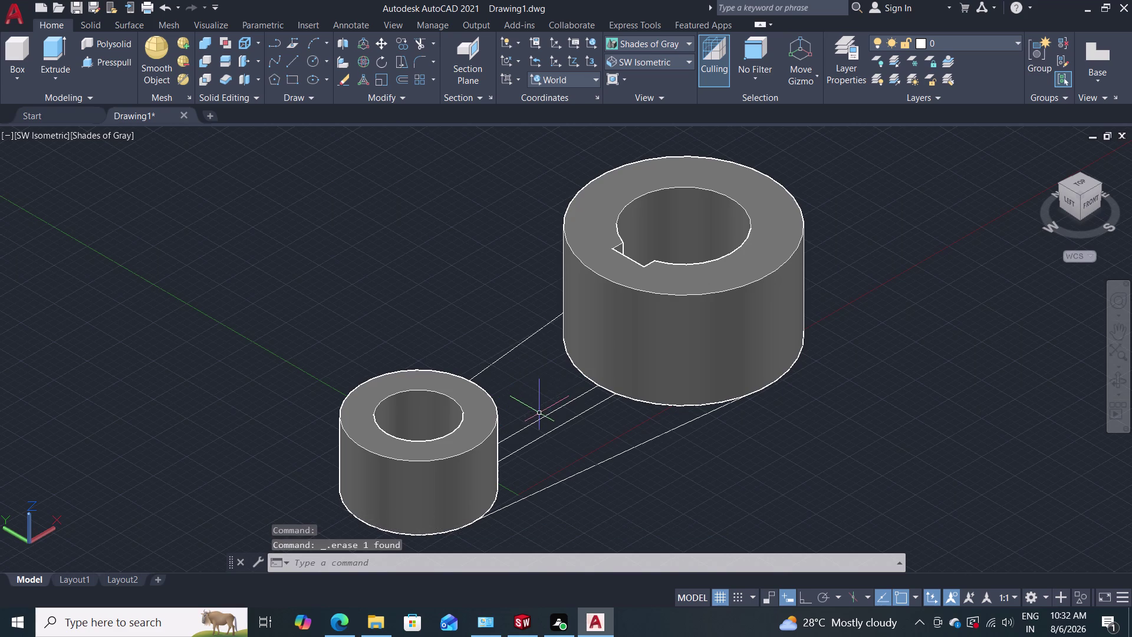
click(542, 418)
key(Delete)
click(560, 427)
key(Delete)
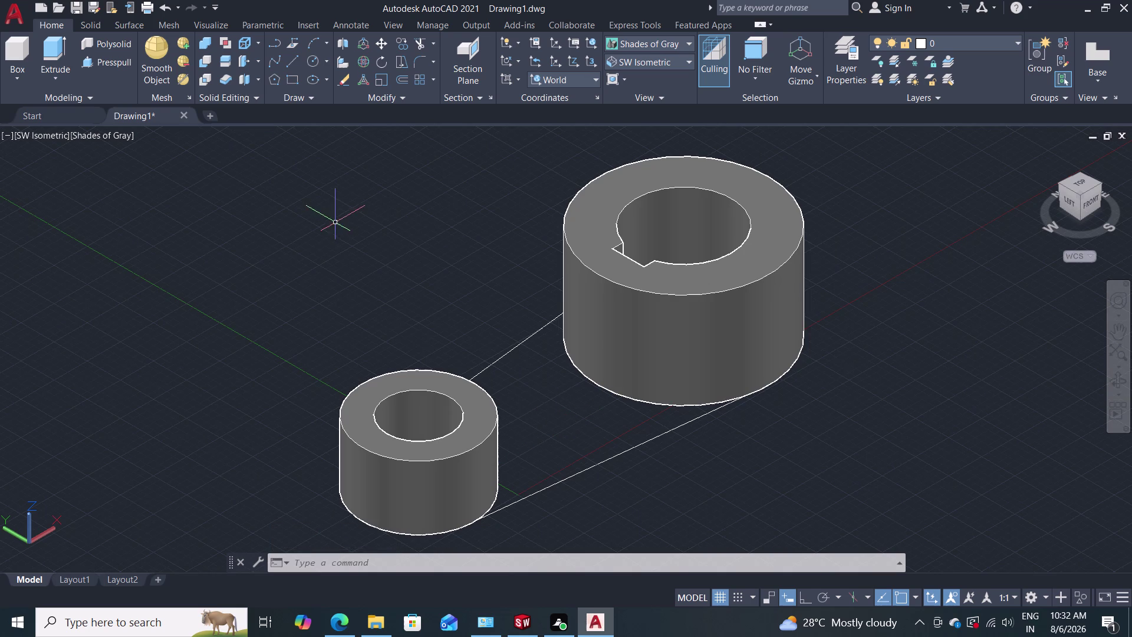
click(110, 66)
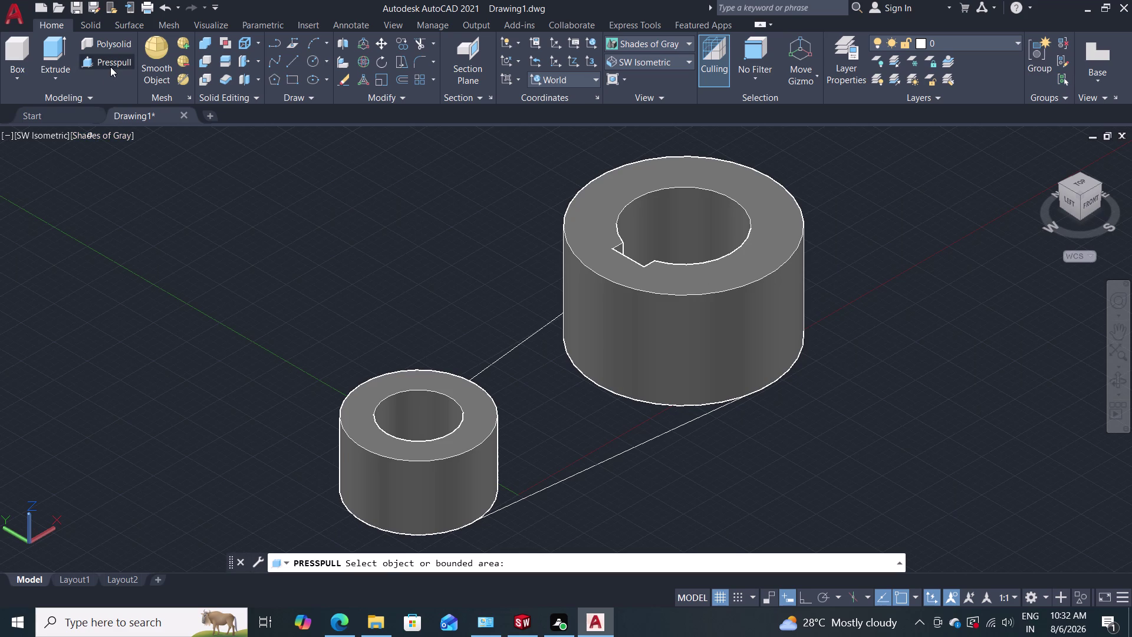
Press-pull the region between the tangent lines to 12 units thick.
click(538, 406)
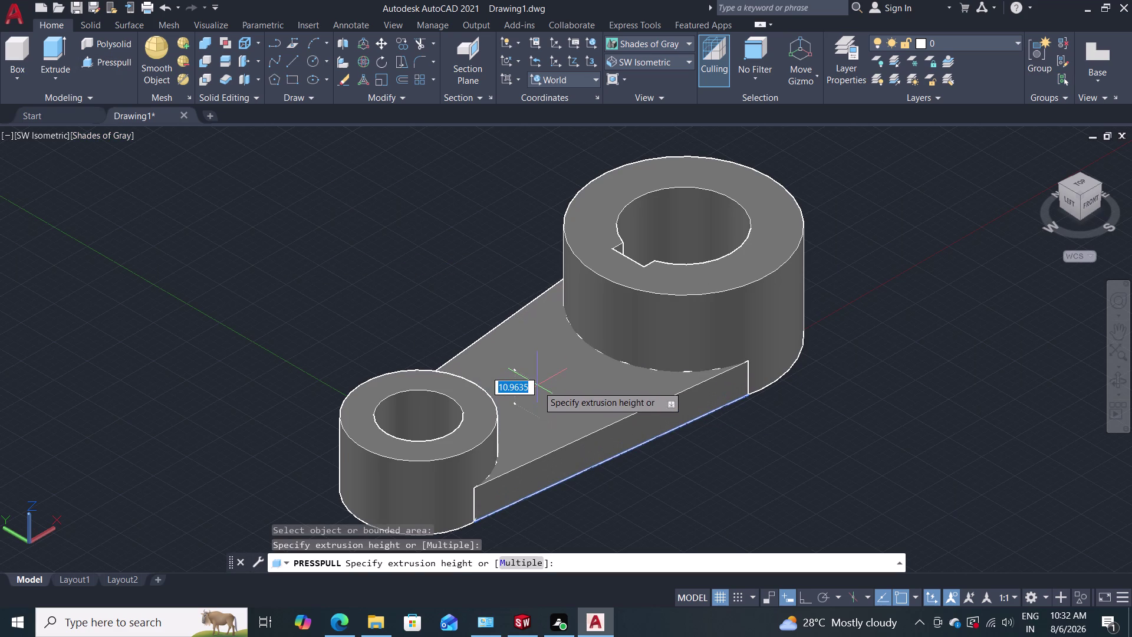
text(12)
key(Return)
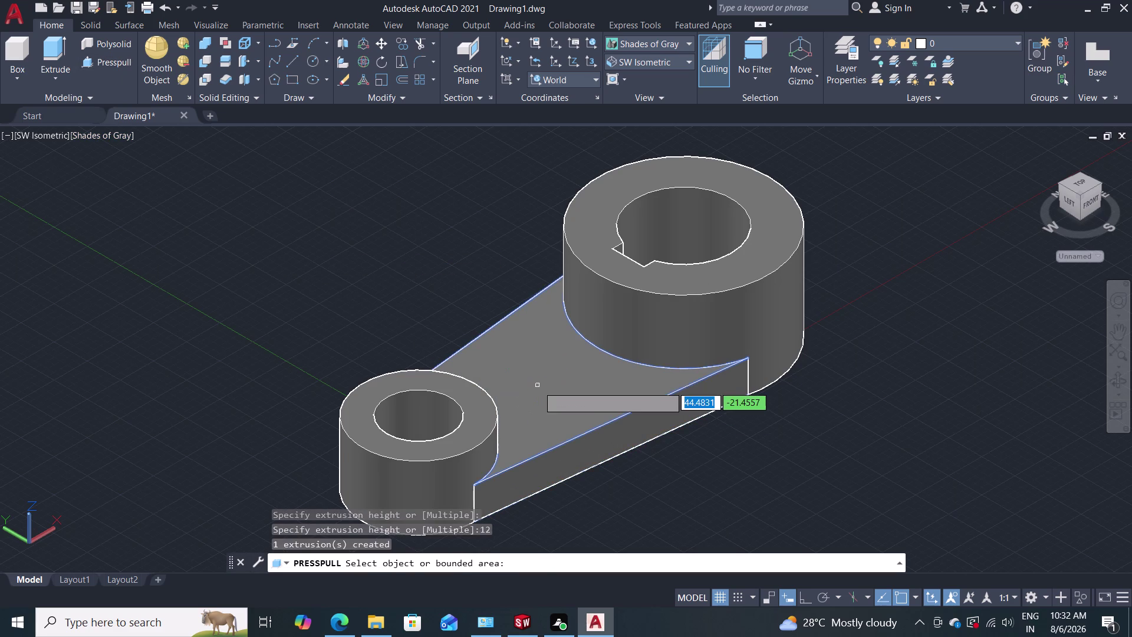
key(Escape)
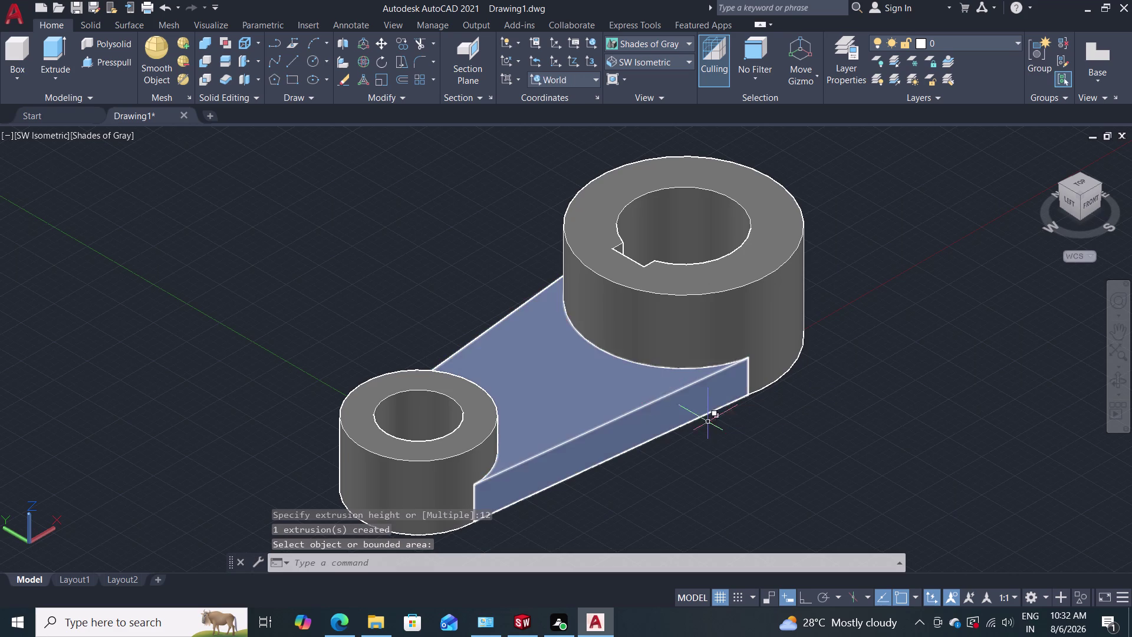